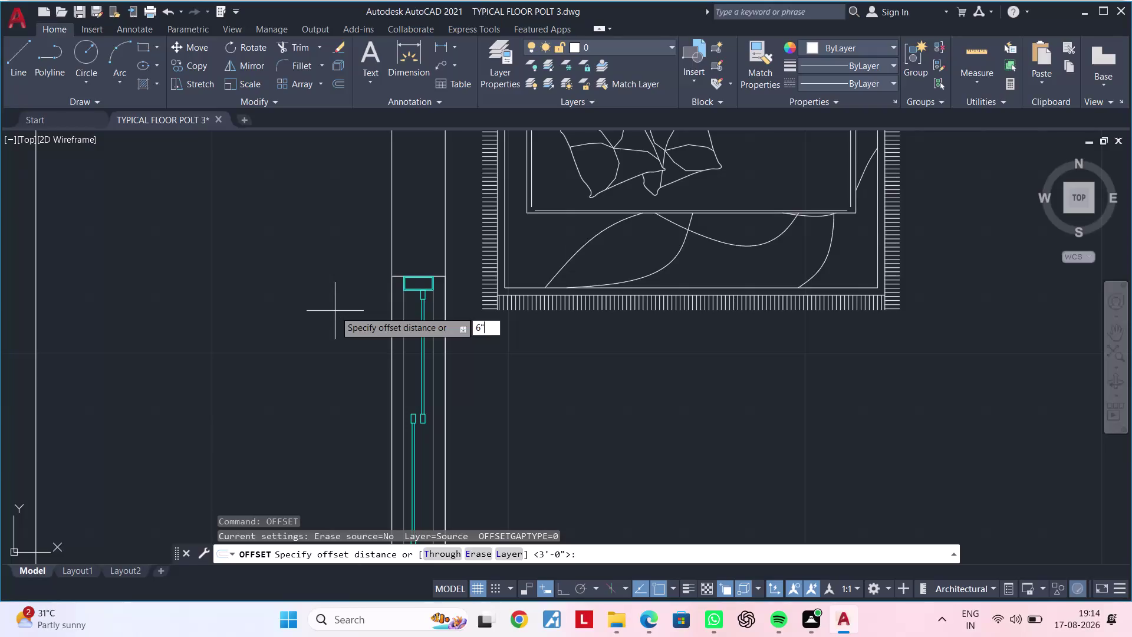
Try offsetting a wall line by 6 inches, then cancel the attempt.
key(Return)
scroll(up, 3)
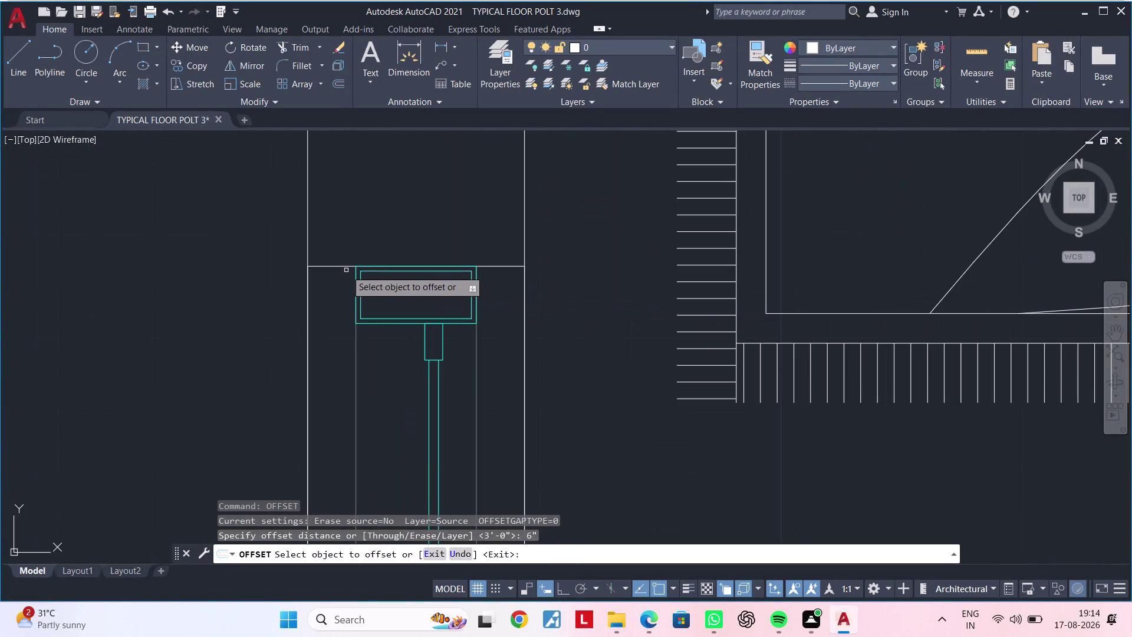
click(344, 266)
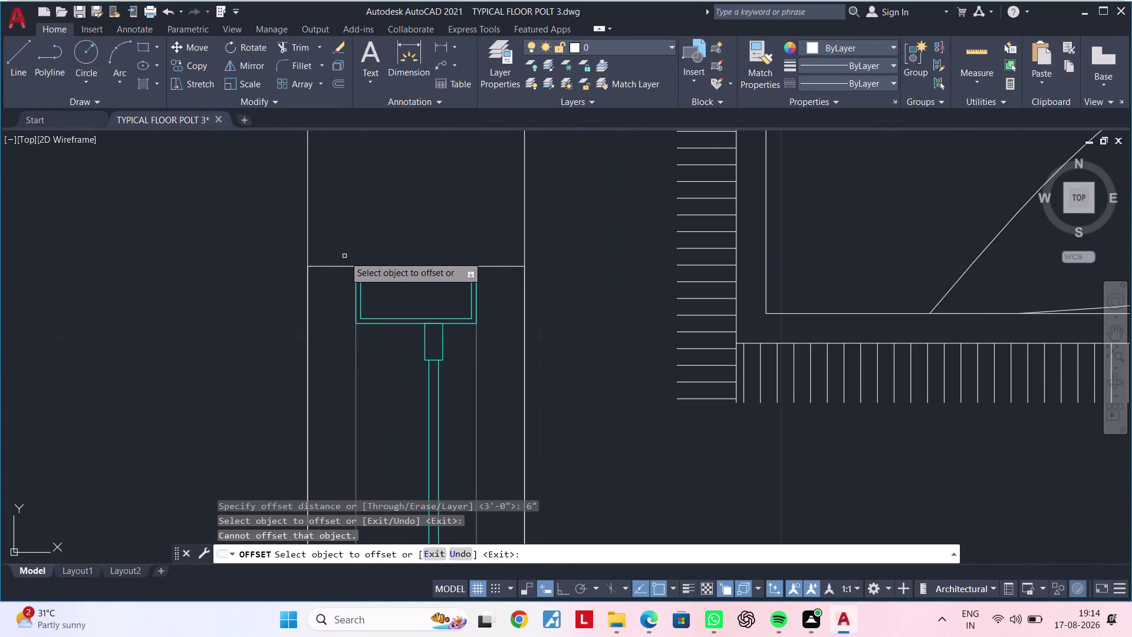
key(Escape)
key(Escape)
key(Escape)
Draw a line from the wall corner closing the opening above the door.
text(L)
key(space)
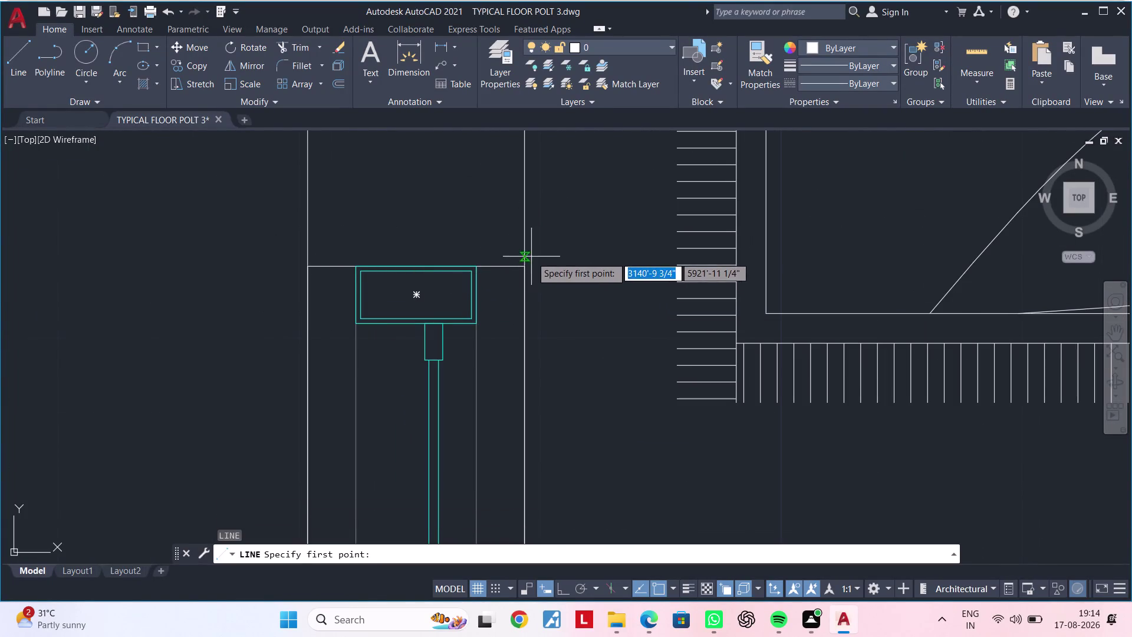
click(526, 268)
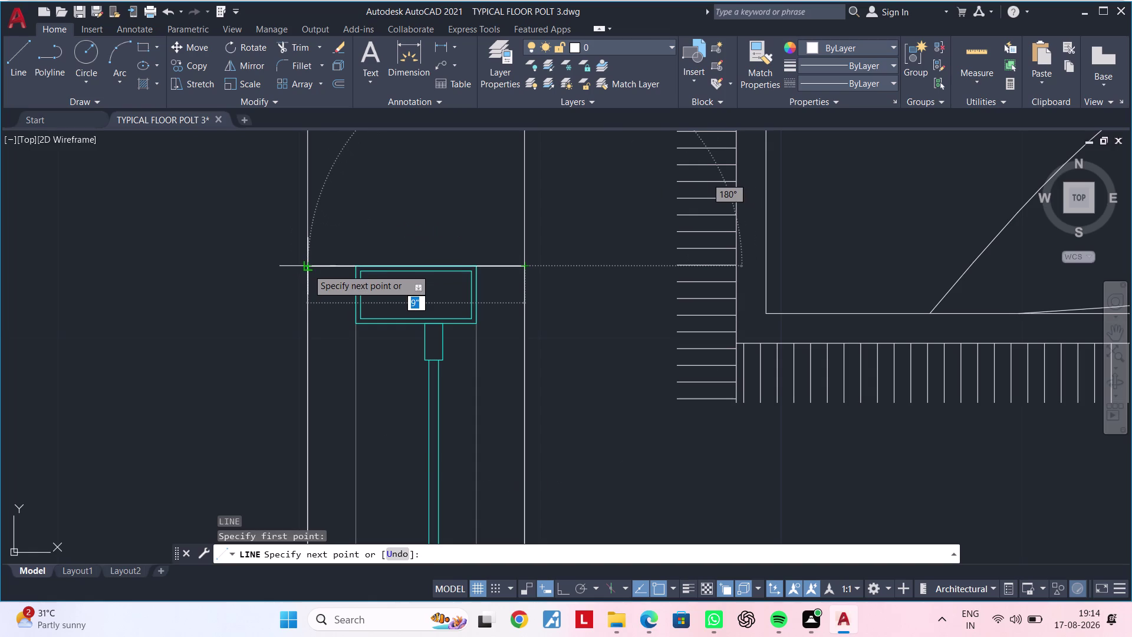
click(307, 269)
key(Escape)
key(Escape)
key(Escape)
Offset the plain wall line above the window by 6 inches.
text(OF)
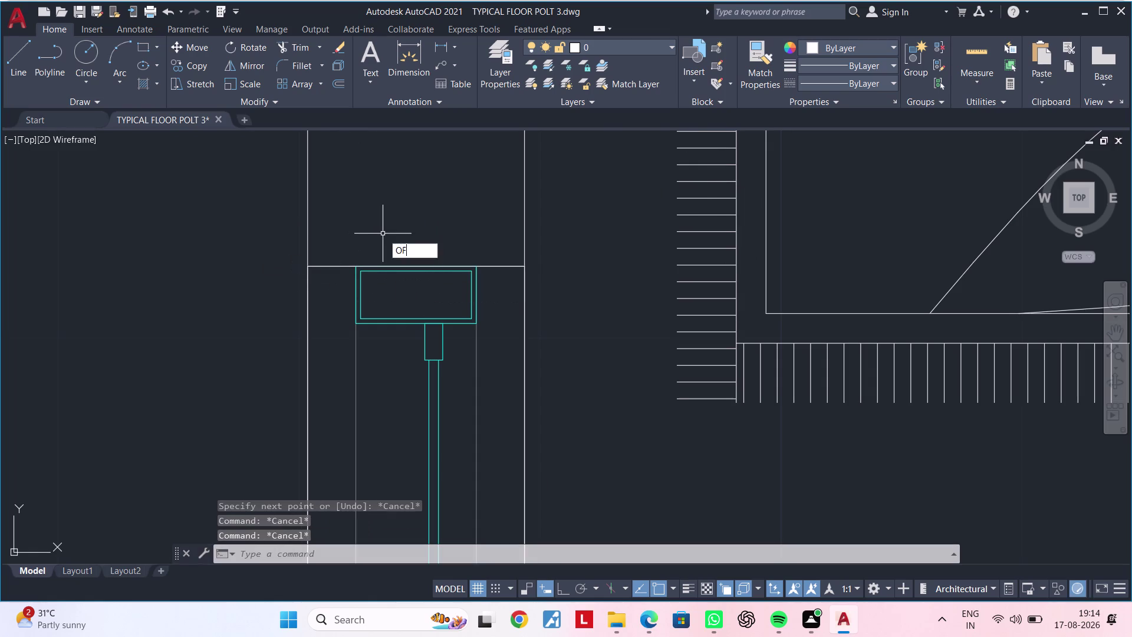
key(space)
text(6")
key(Return)
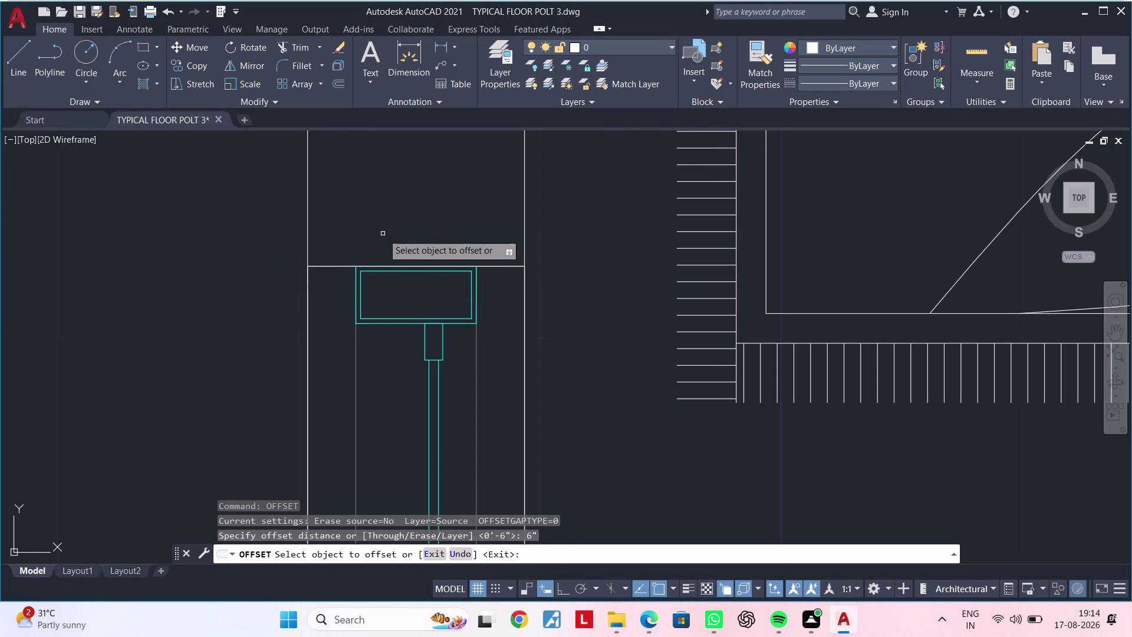
click(332, 265)
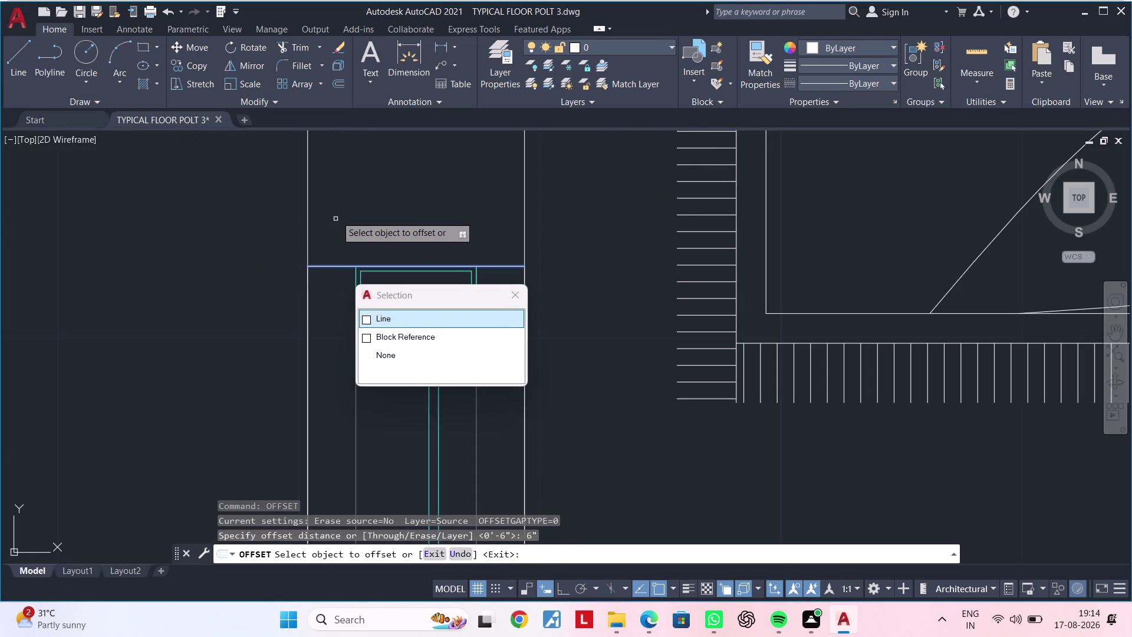
click(417, 321)
click(406, 169)
scroll(down, 3)
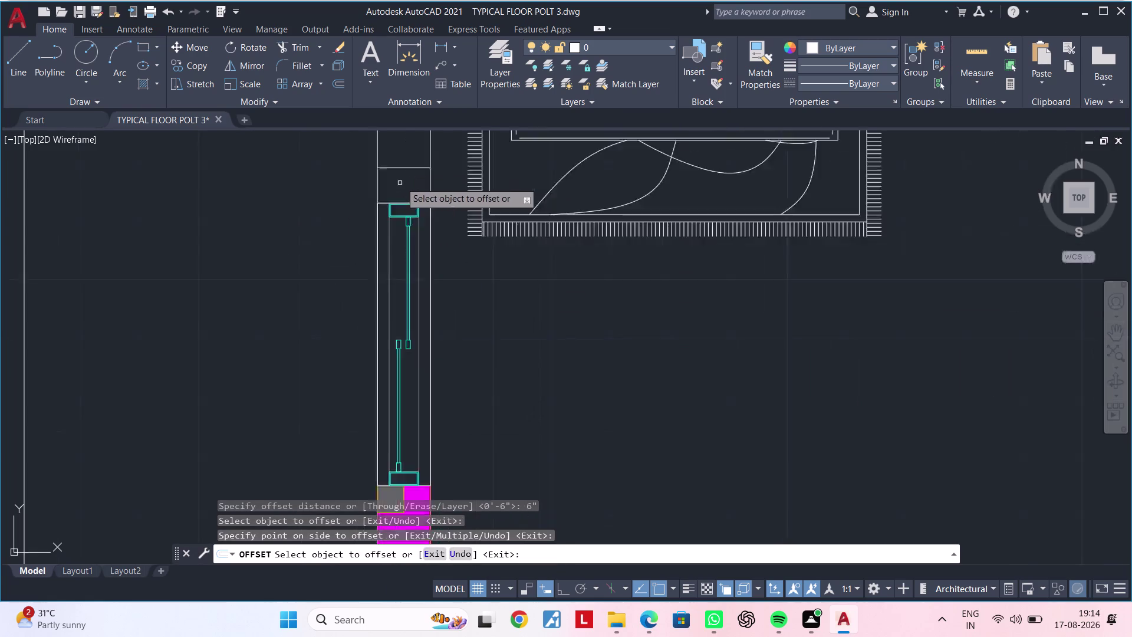
middle_drag(401, 179, 544, 252)
scroll(up, 3)
Clear pending commands and pan along the wall to center the left bedroom window.
key(Escape)
key(Escape)
key(Escape)
key(Escape)
scroll(down, 3)
middle_drag(537, 251, 563, 215)
key(Escape)
key(Escape)
middle_drag(553, 219, 568, 209)
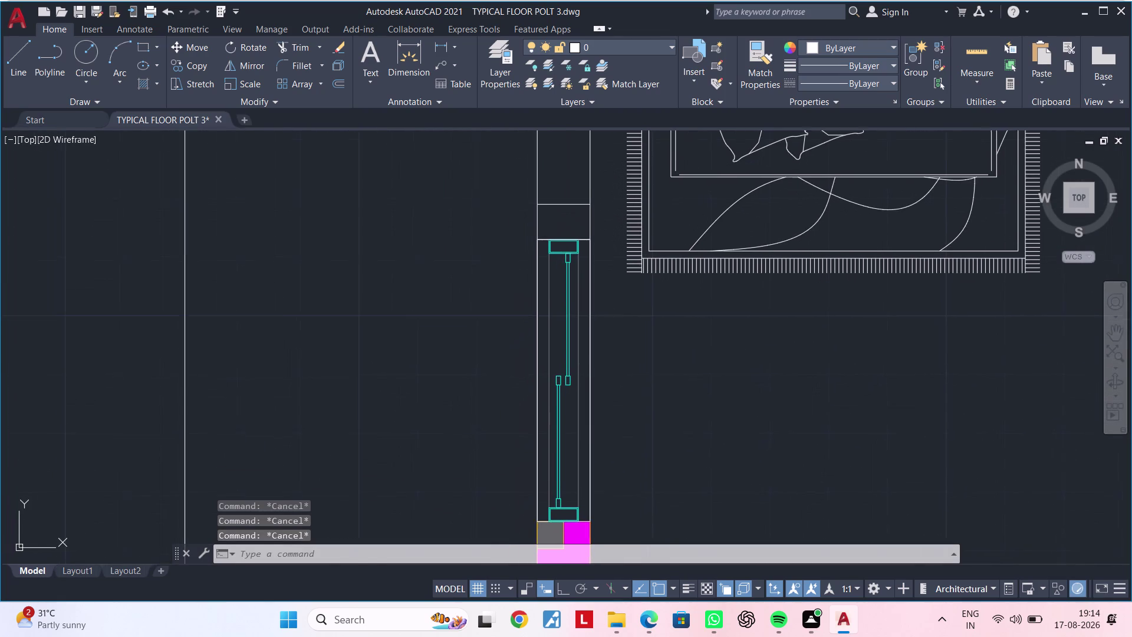
middle_drag(567, 208, 576, 200)
key(Escape)
key(Escape)
key(Escape)
middle_click(576, 200)
scroll(up, 3)
key(Escape)
key(Escape)
scroll(down, 3)
middle_drag(572, 200, 496, 193)
key(Escape)
key(Escape)
key(Escape)
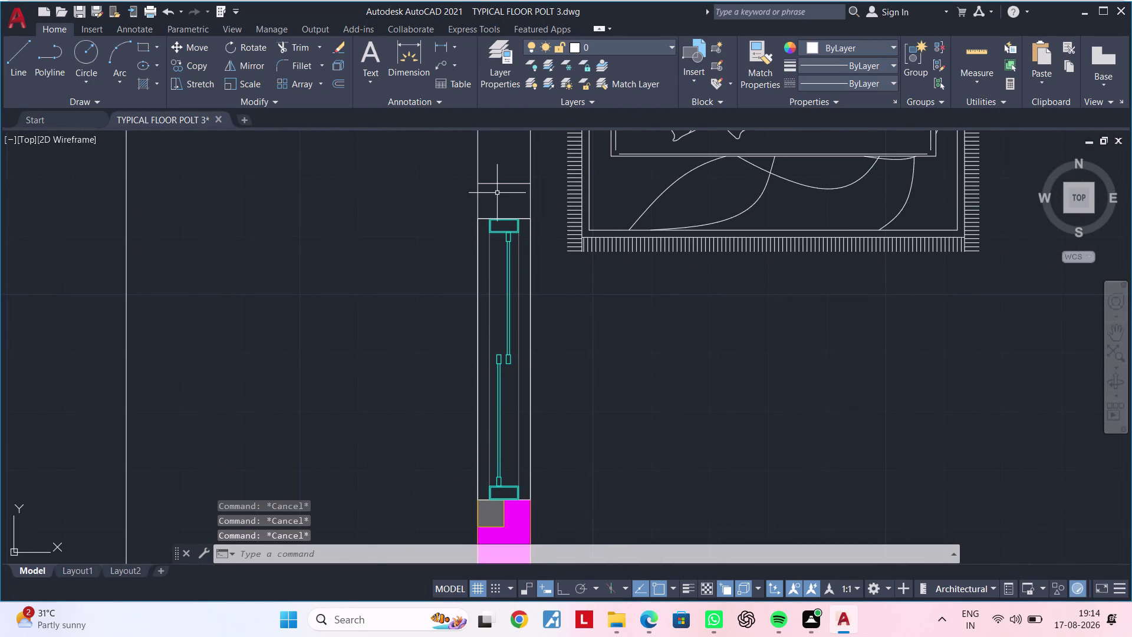
key(Escape)
key(Escape)
key(l)
key(Escape)
key(Escape)
key(Escape)
key(Escape)
Start an offset with a 1-foot distance, after clearing mistyped letters.
text(PO)
key(Escape)
key(Escape)
key(Escape)
text(O)
text(F 1')
key(Return)
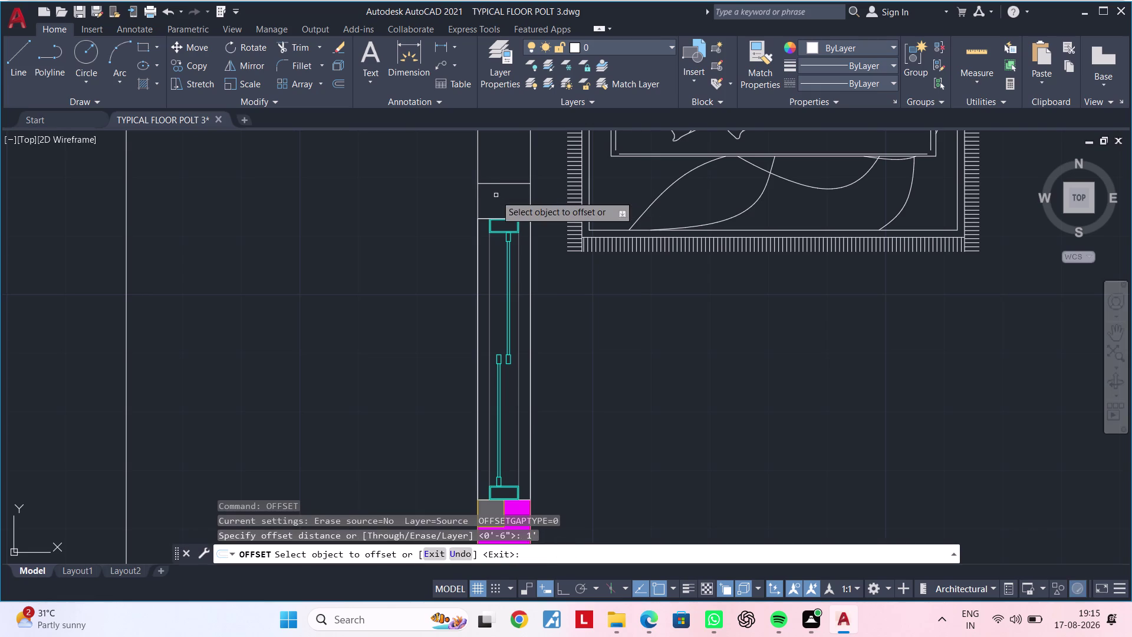
Offset the outer wall line beside the window 1 foot outward.
click(479, 192)
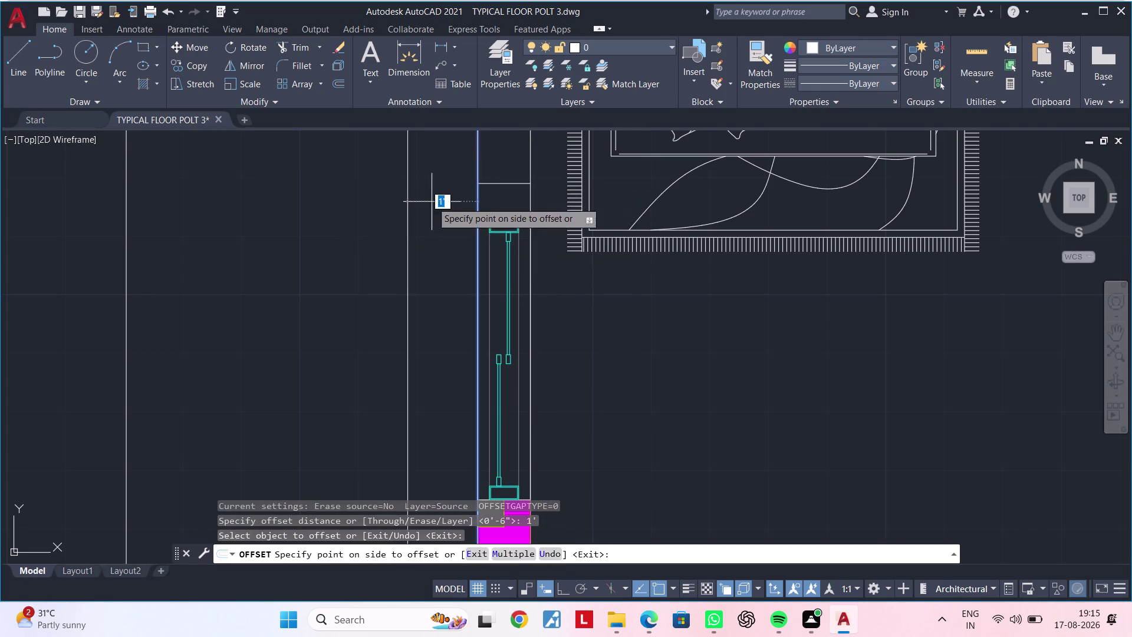
click(426, 201)
key(Escape)
key(Escape)
key(Escape)
key(Escape)
key(Escape)
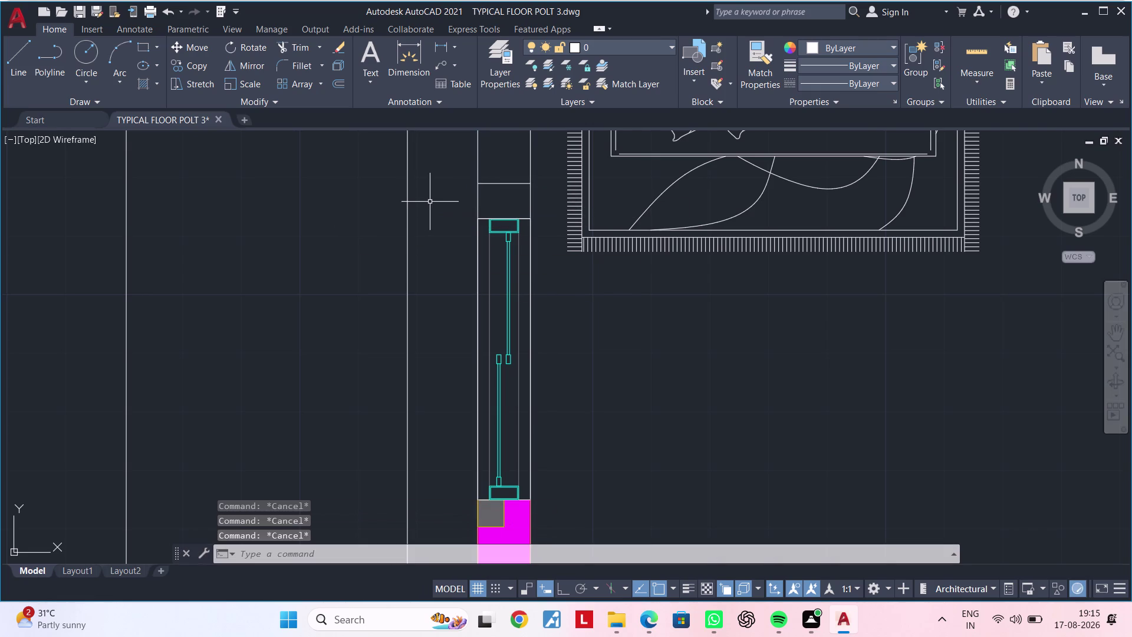
Extend the top line to the new 1-foot offset line.
key(e)
key(x)
key(space)
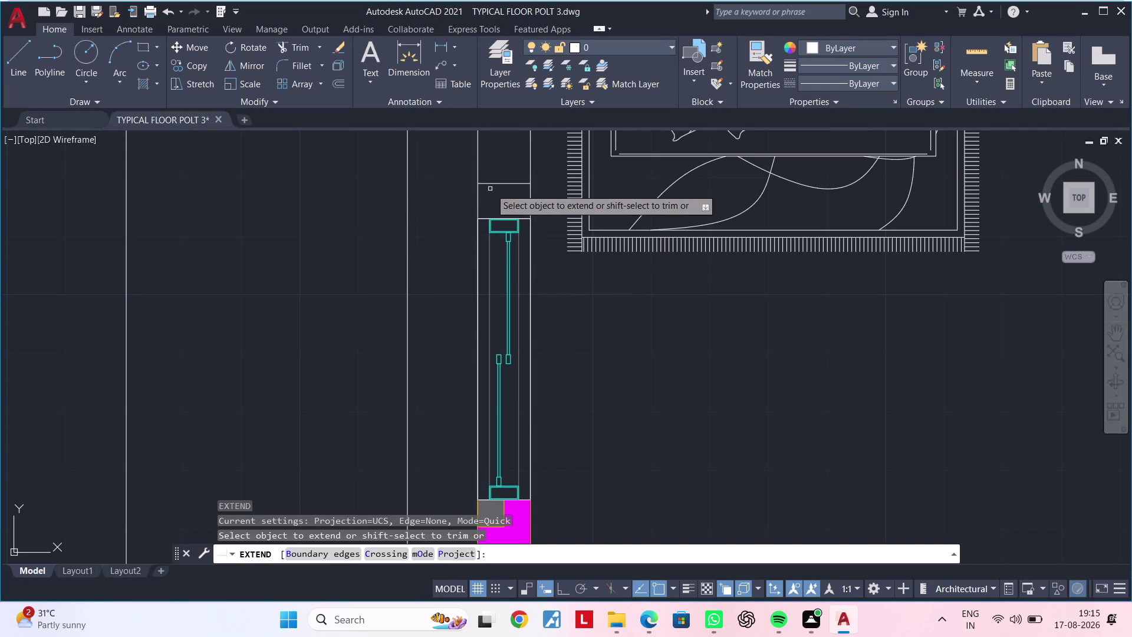
click(490, 181)
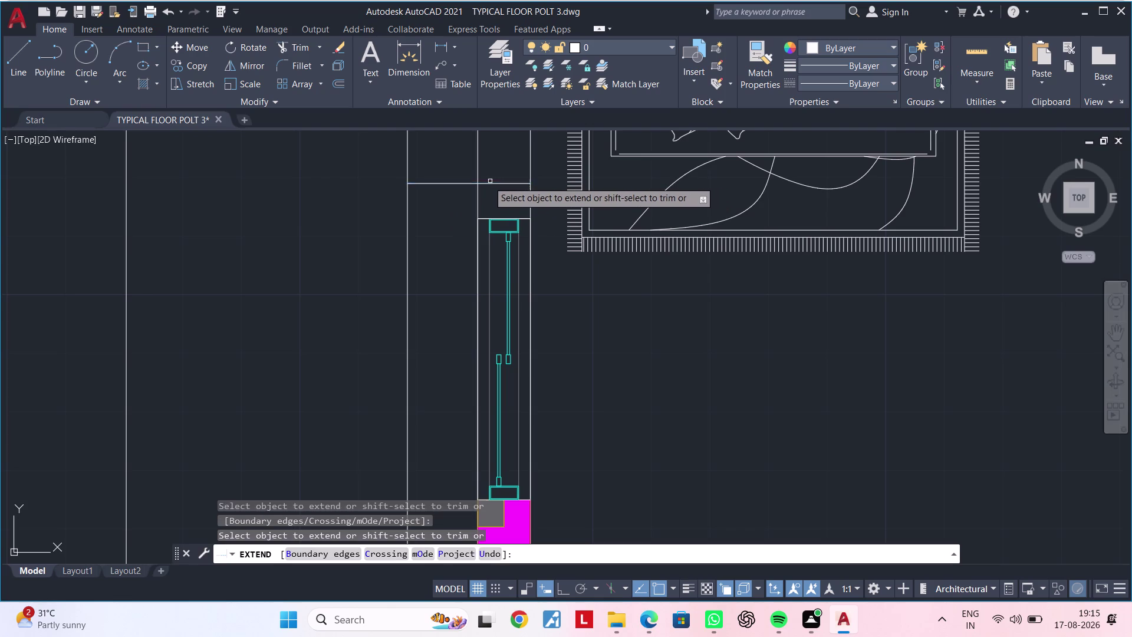
key(Escape)
key(Escape)
key(Escape)
Trim an excess line segment from the new outline.
text(TR)
key(space)
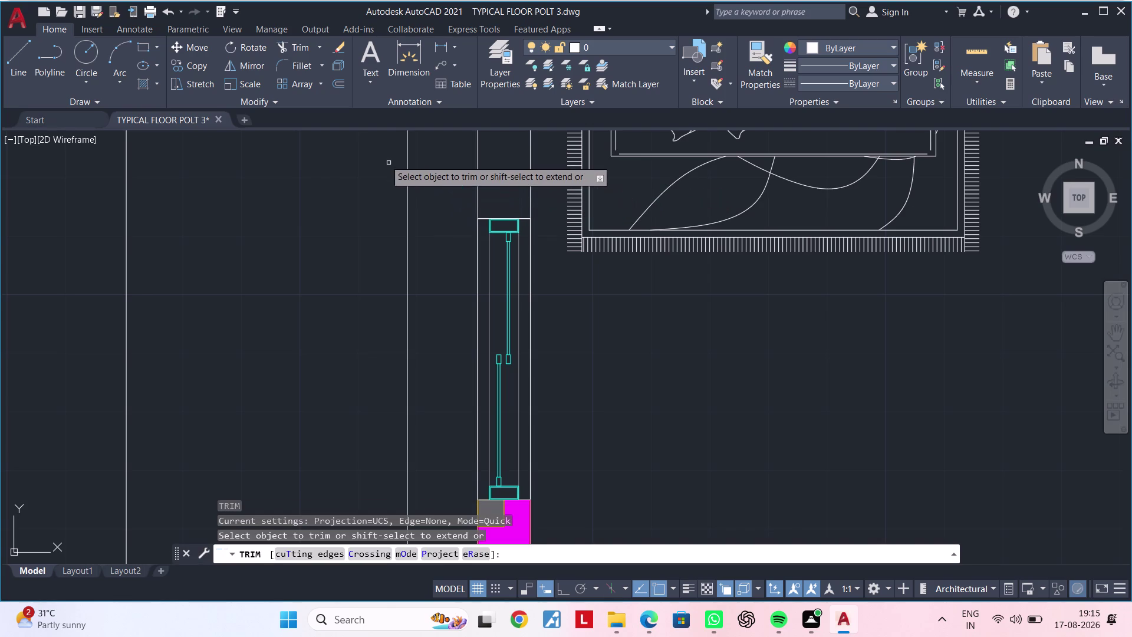
click(407, 155)
scroll(down, 3)
middle_drag(475, 176, 453, 108)
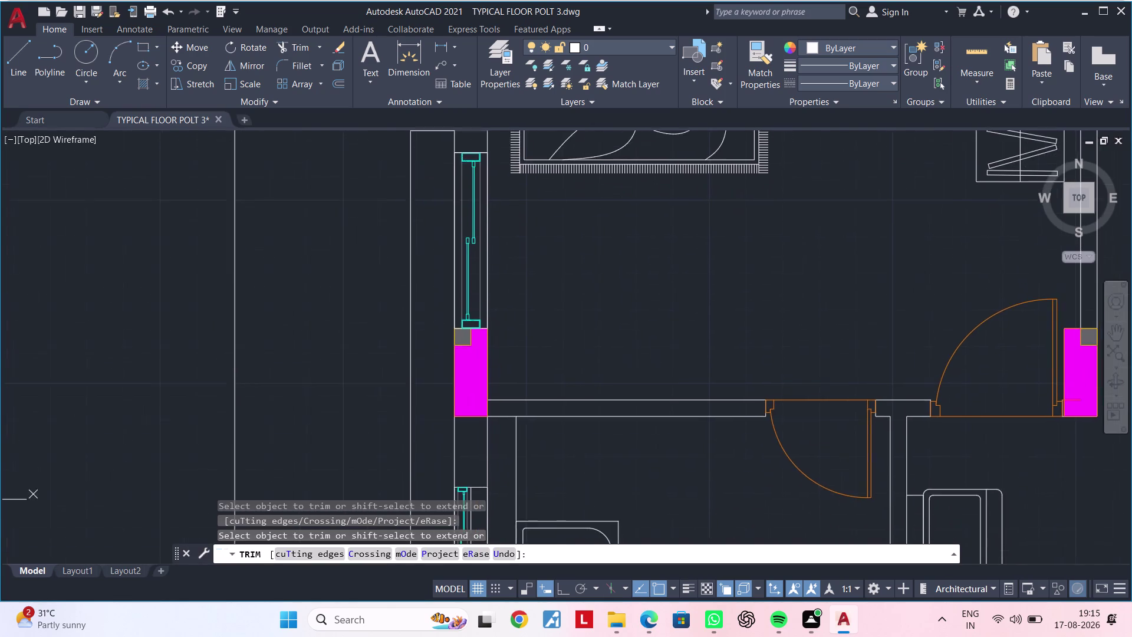
middle_drag(453, 109, 453, 108)
key(Escape)
key(Escape)
Trim the remaining excess line ends with a fence across them.
middle_drag(439, 187, 435, 236)
key(Escape)
key(Escape)
text(T)
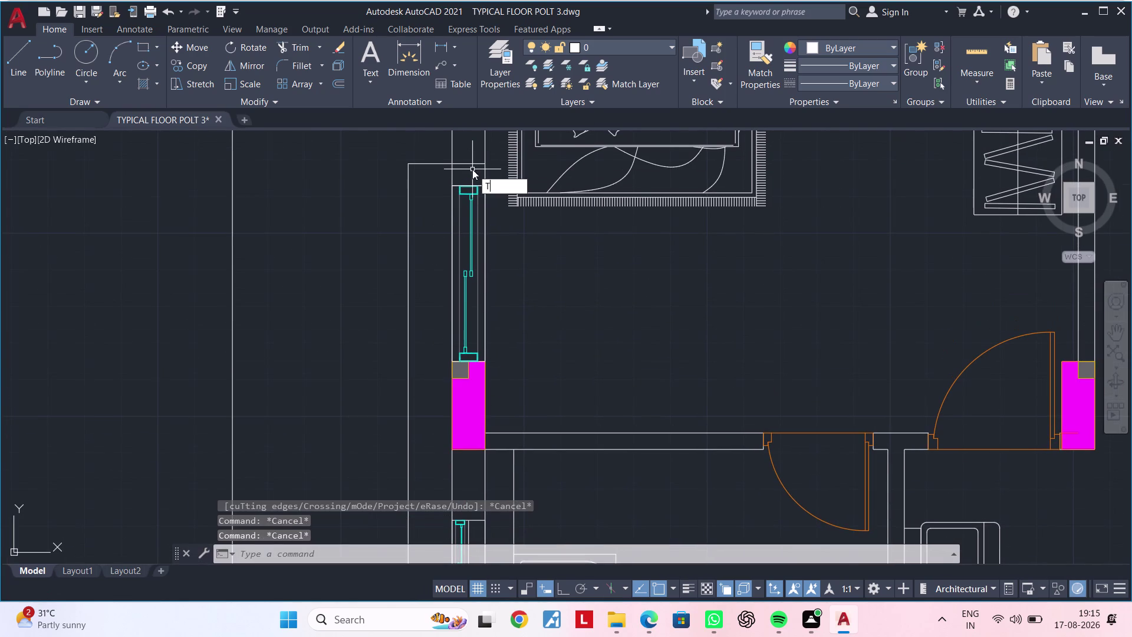
text(R)
key(space)
click(468, 166)
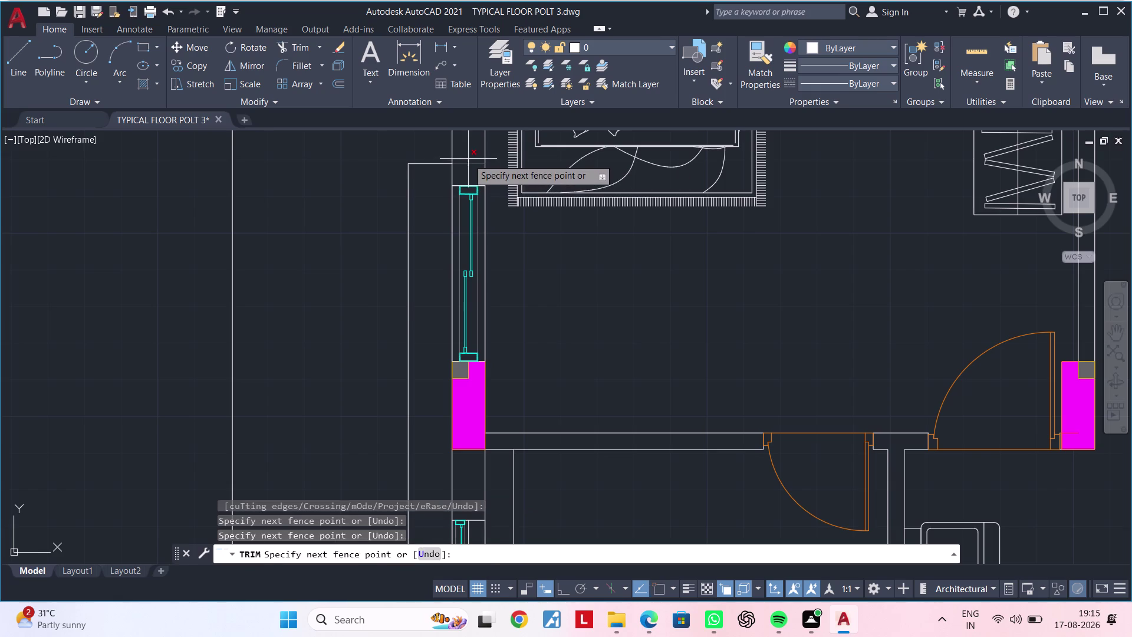
click(468, 158)
key(Escape)
key(Escape)
middle_drag(432, 224, 437, 213)
key(Escape)
key(Escape)
Offset the projection's top line 5 feet down to form its bottom edge.
text(O)
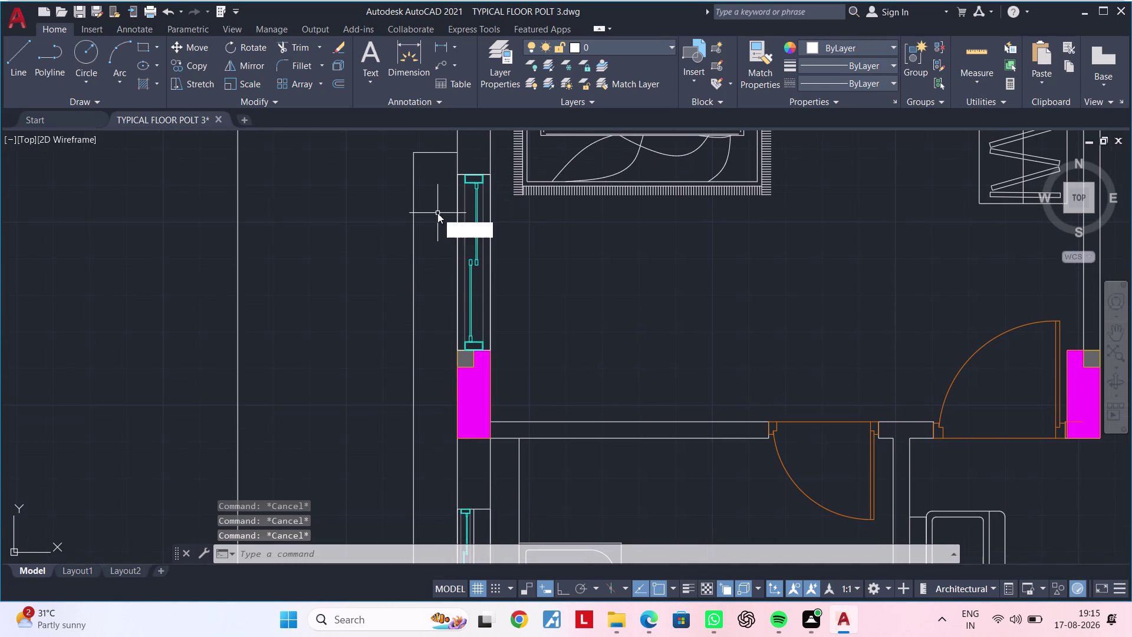
text(F)
key(space)
text(5)
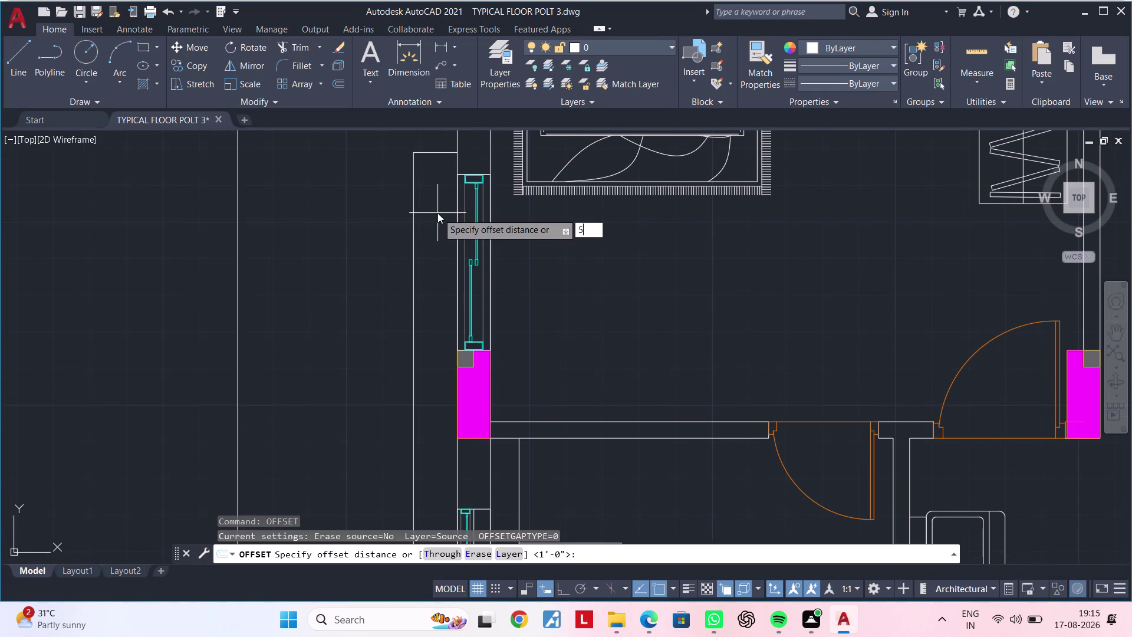
text(')
key(Return)
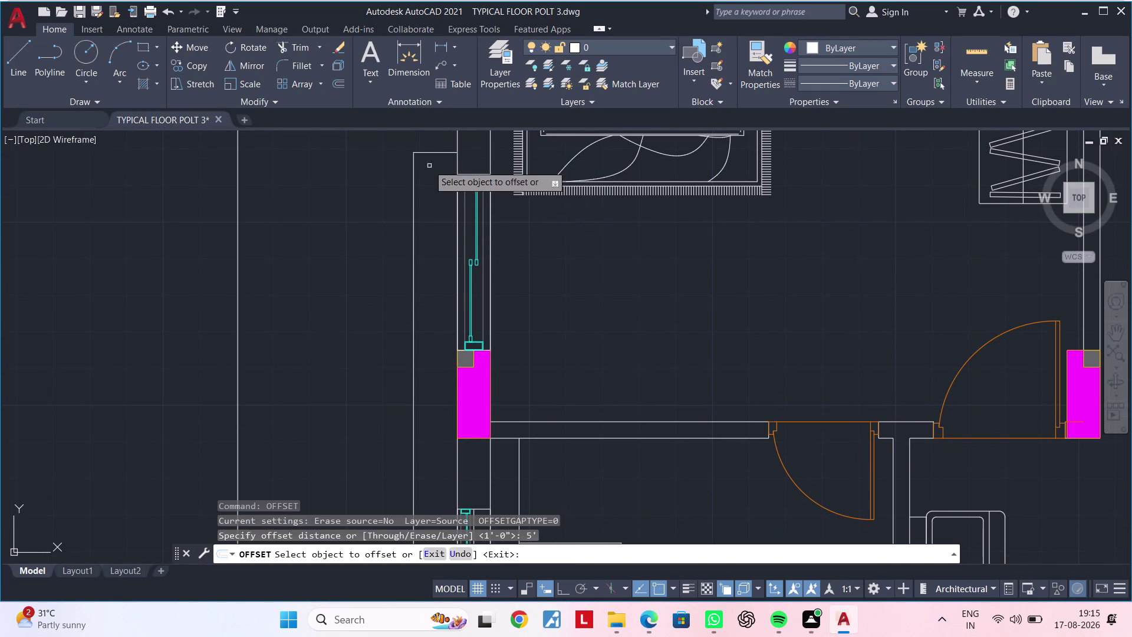
click(430, 153)
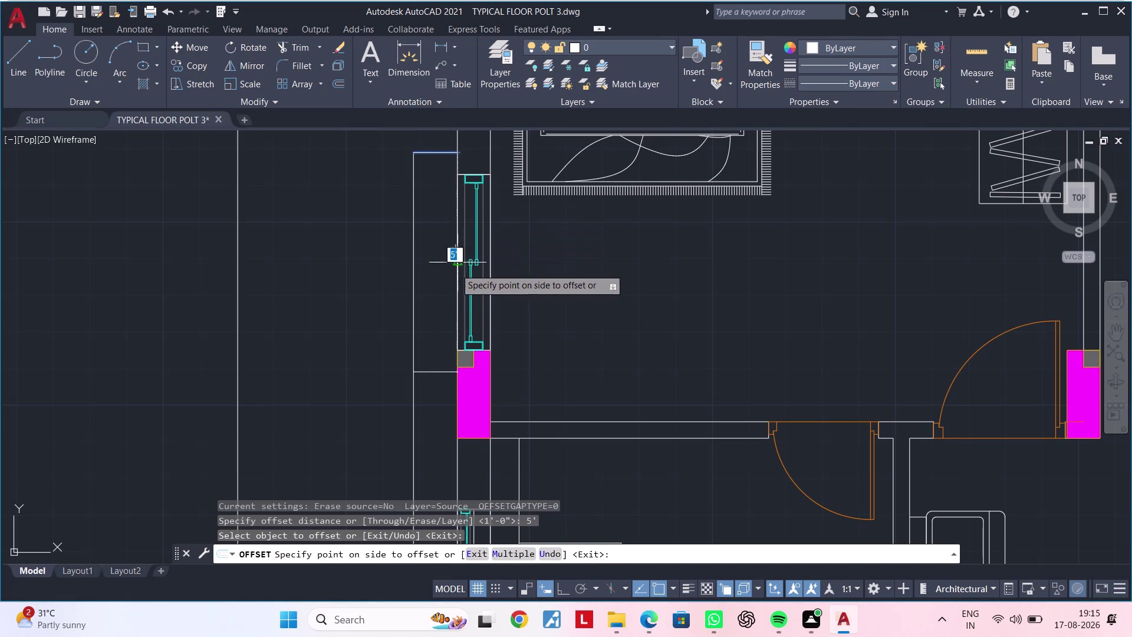
click(436, 309)
key(Escape)
key(Escape)
key(Escape)
Trim the outline's vertical line below the bottom edge and select the bottom line.
text(TR)
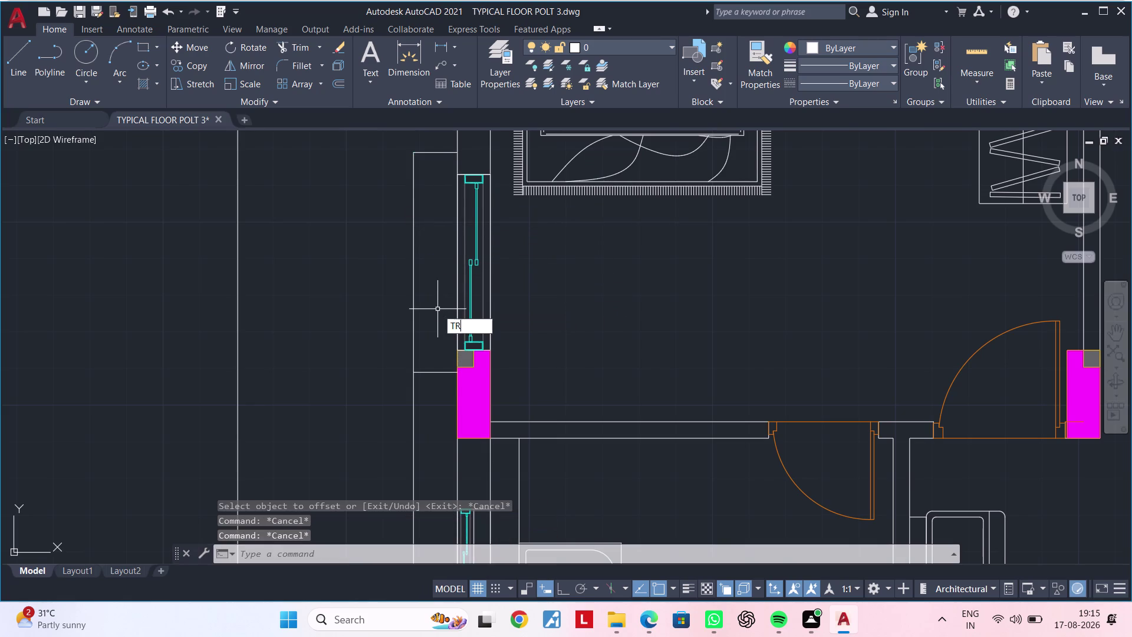
key(space)
click(412, 397)
key(Escape)
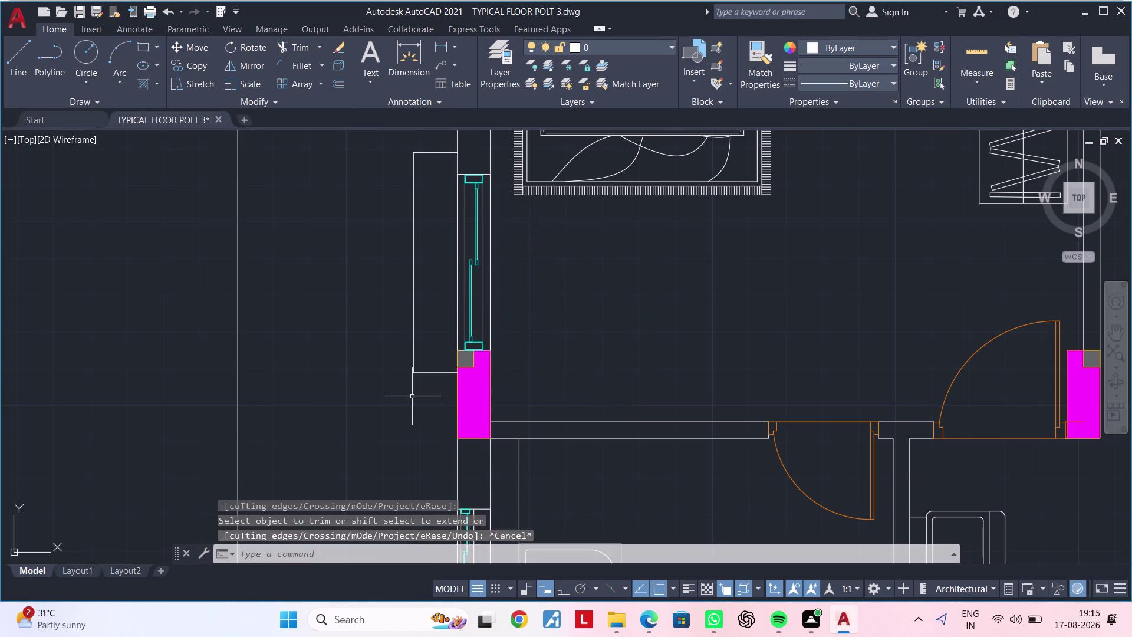
key(Escape)
click(432, 372)
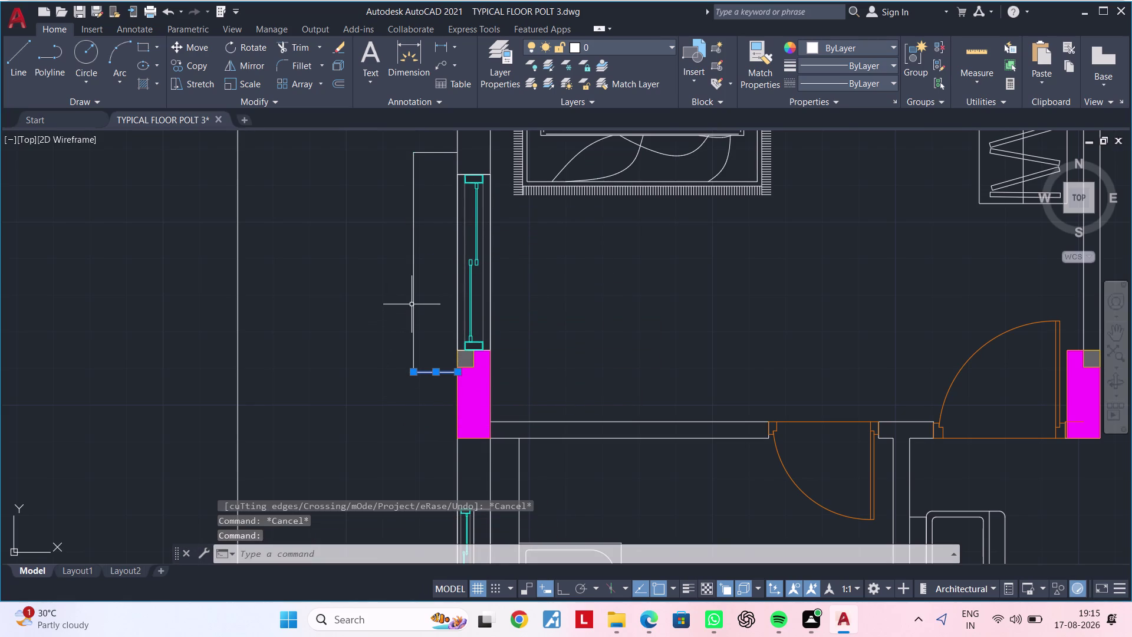
Add the side and top projection lines to the selection and JOIN them into one polyline.
click(411, 304)
middle_drag(476, 249, 462, 324)
scroll(up, 3)
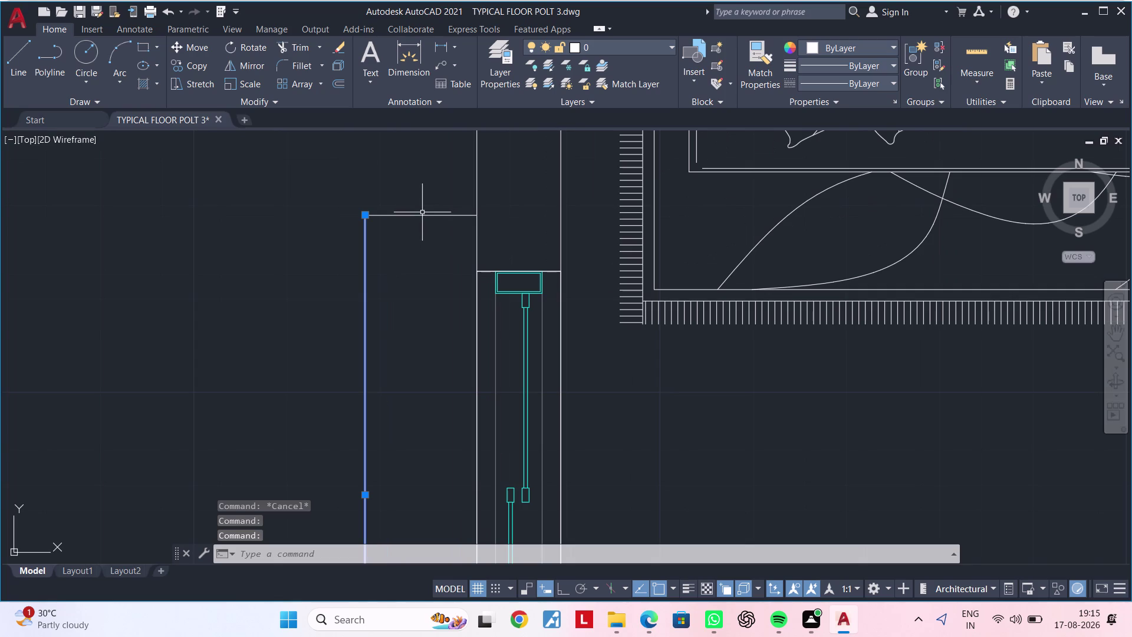
click(424, 214)
scroll(down, 3)
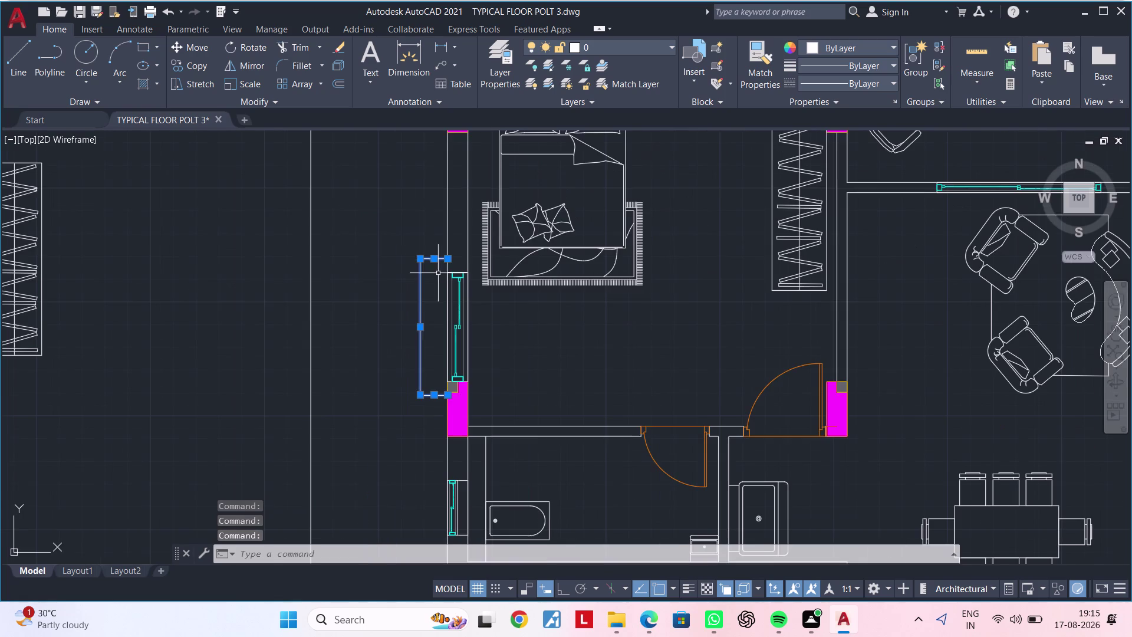
middle_click(421, 238)
text(J)
key(space)
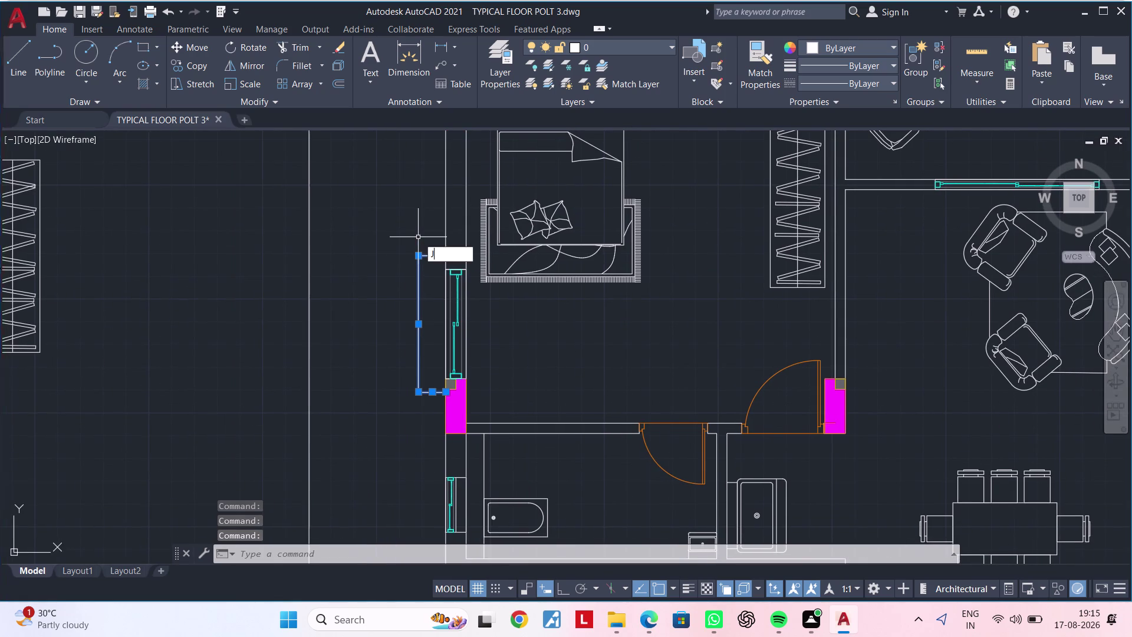
Survey the floor plan, return to the left window and clear any running command.
scroll(down, 3)
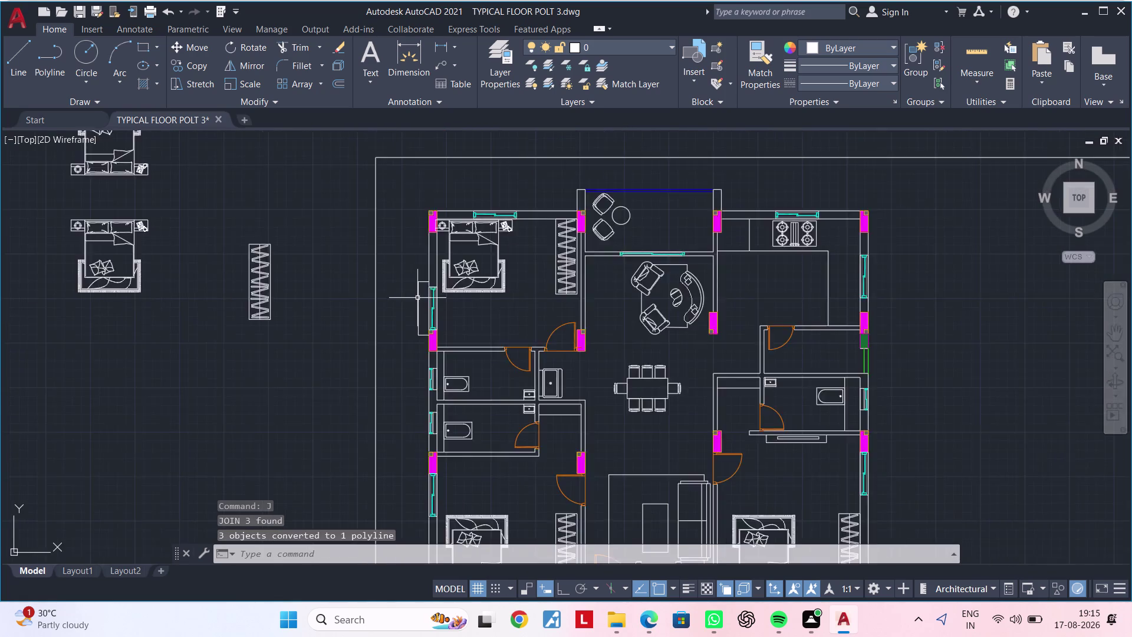
middle_drag(417, 298, 430, 245)
scroll(up, 3)
middle_drag(428, 267, 429, 311)
scroll(up, 3)
middle_drag(432, 312, 375, 385)
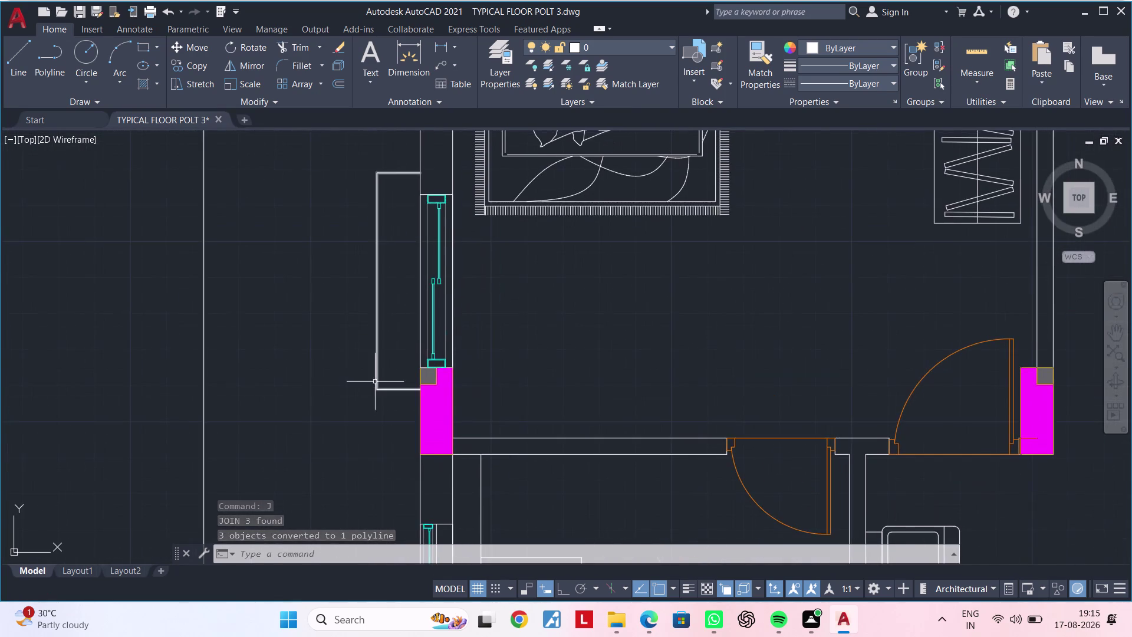
scroll(down, 3)
middle_drag(375, 380, 393, 333)
middle_drag(395, 325, 422, 302)
middle_drag(415, 310, 400, 345)
key(Escape)
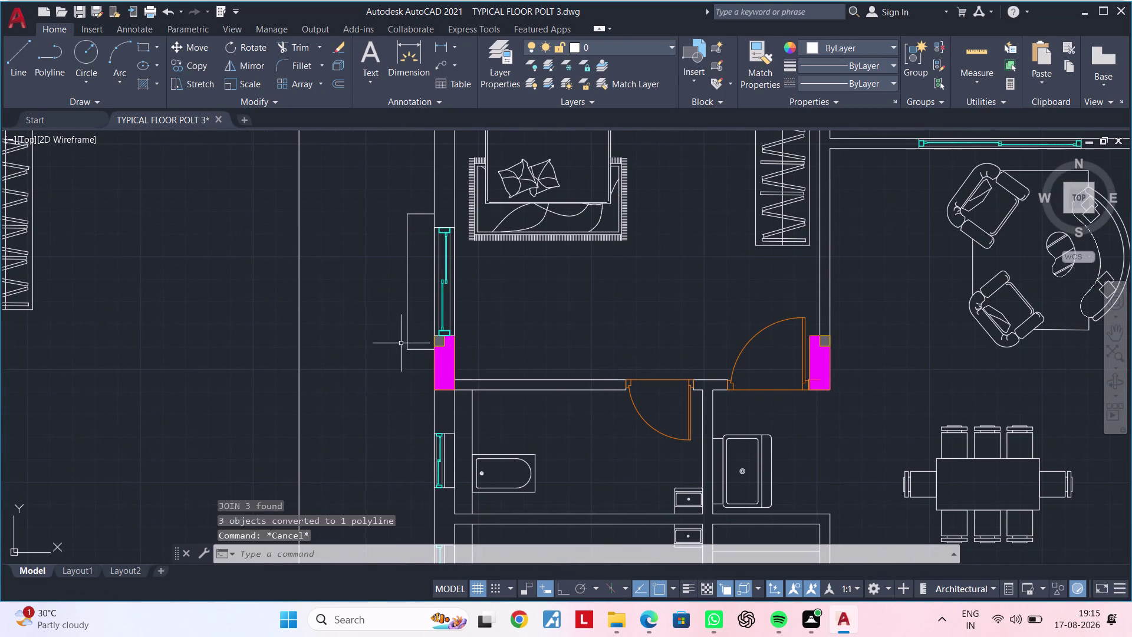
key(Escape)
Select the joined outline and start copying it toward the lower-left window.
click(413, 213)
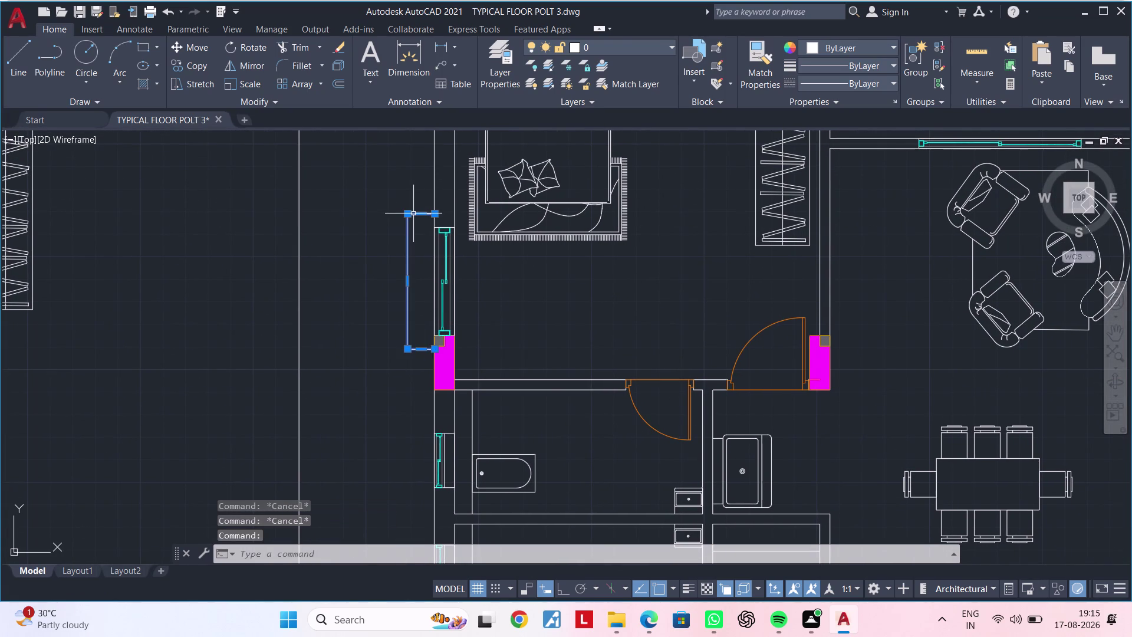
text(CO)
key(space)
scroll(up, 3)
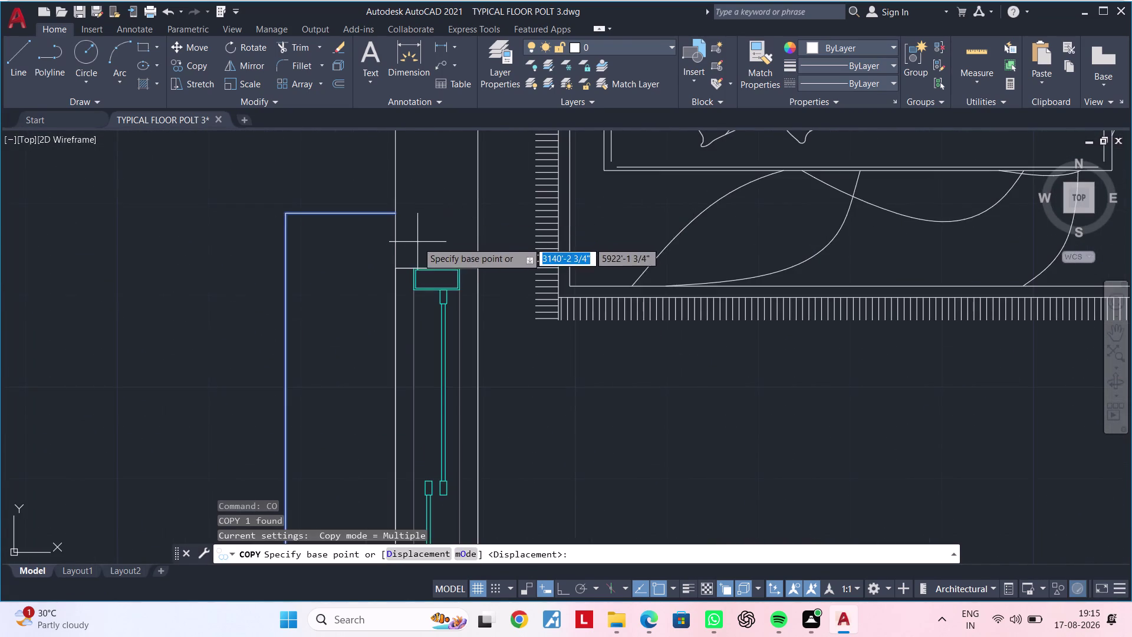
scroll(down, 3)
middle_drag(408, 288, 440, 174)
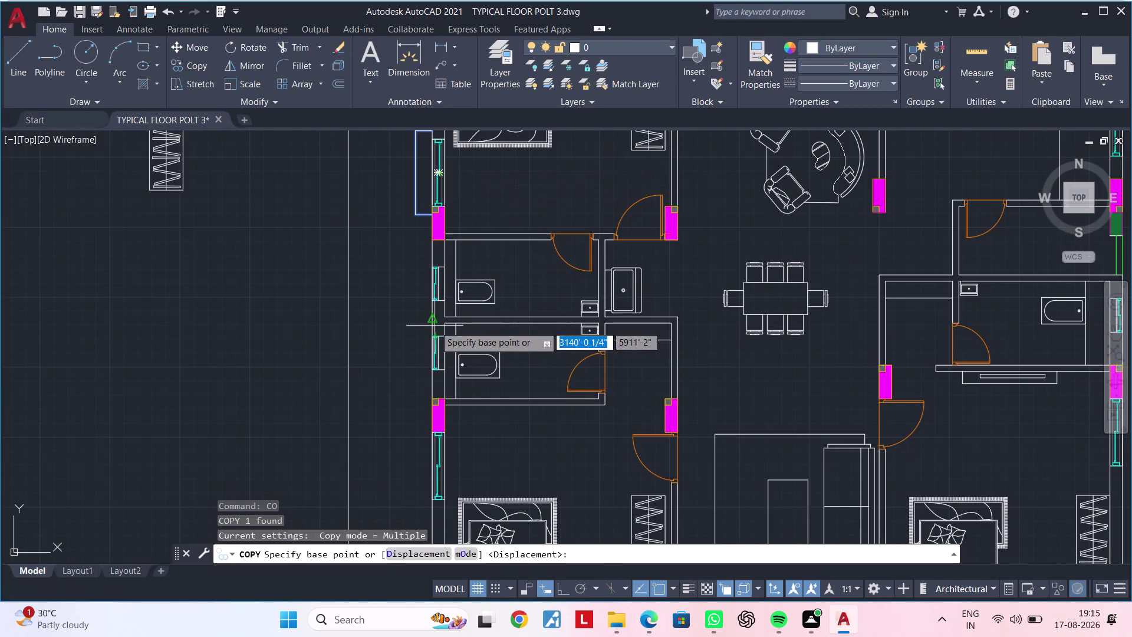
middle_drag(431, 349, 443, 310)
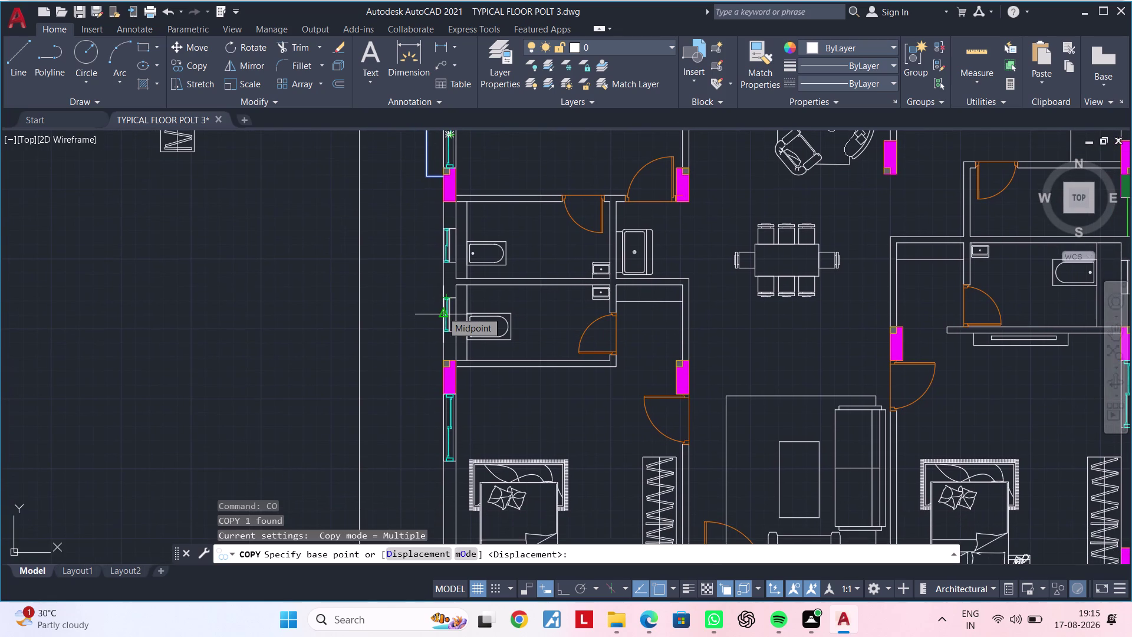
middle_drag(452, 485, 483, 320)
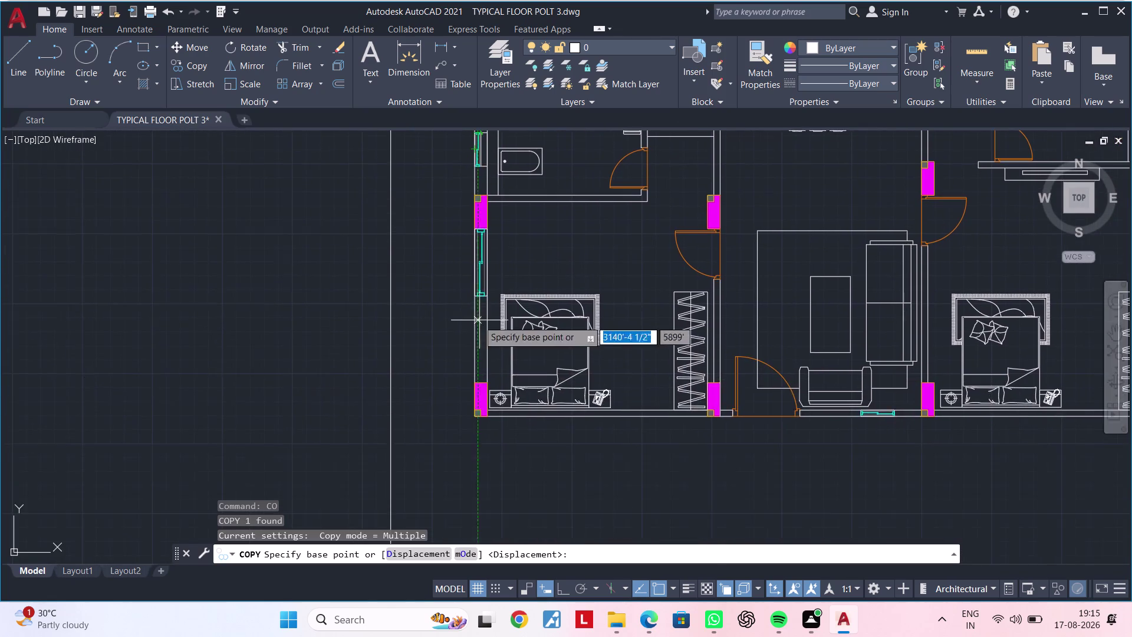
scroll(up, 3)
middle_drag(478, 320, 463, 529)
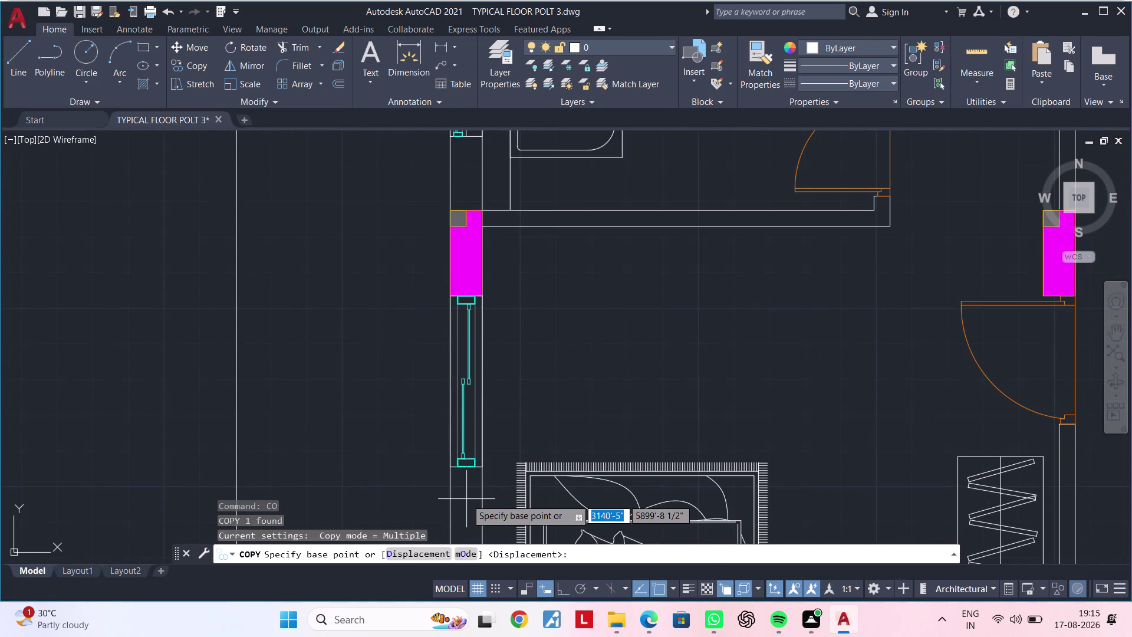
Cancel the copy and view the area below the window.
key(Escape)
key(Escape)
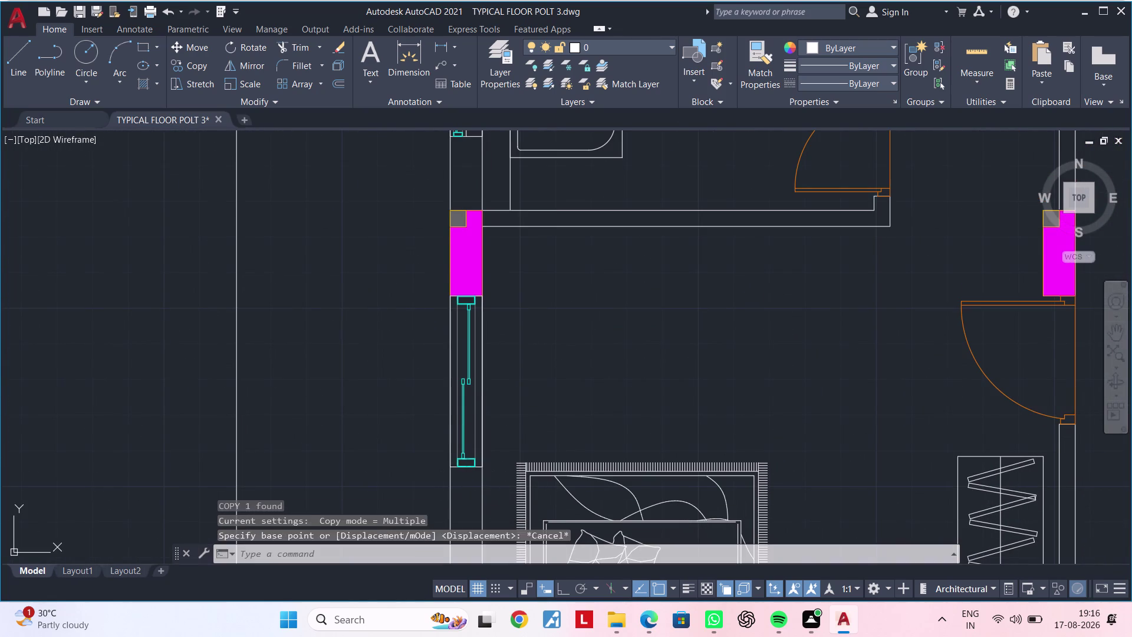
key(Escape)
scroll(down, 3)
middle_drag(471, 484, 536, 428)
scroll(up, 3)
middle_drag(535, 429, 505, 459)
key(Escape)
scroll(up, 3)
key(Escape)
key(Escape)
key(Escape)
Draw a short line below the window, then cancel the Line command.
text(L)
key(space)
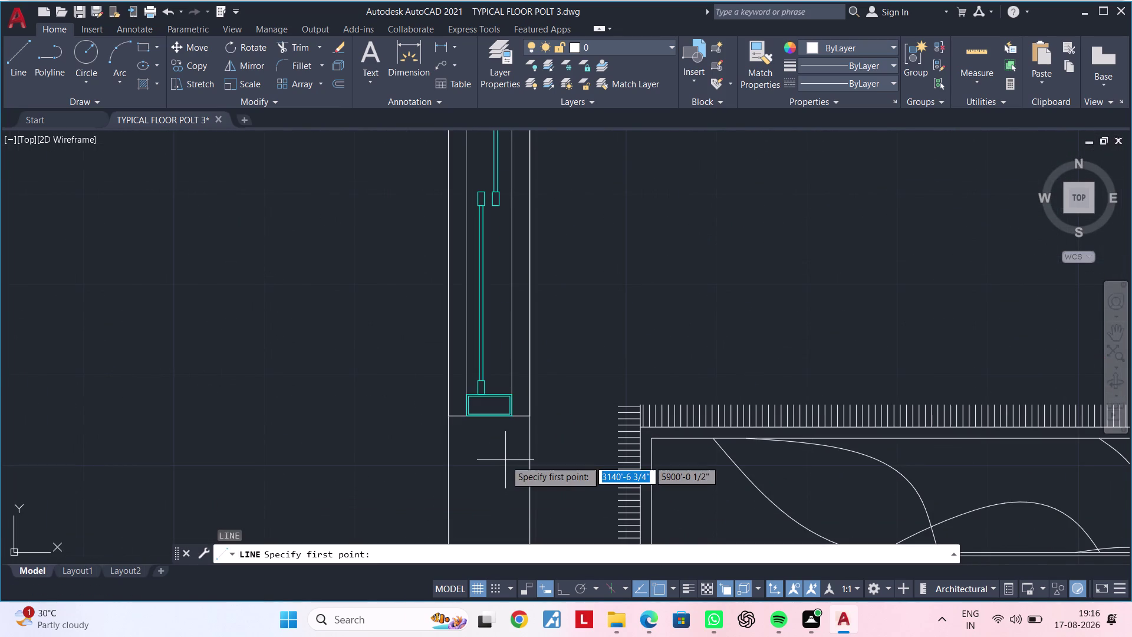
click(451, 417)
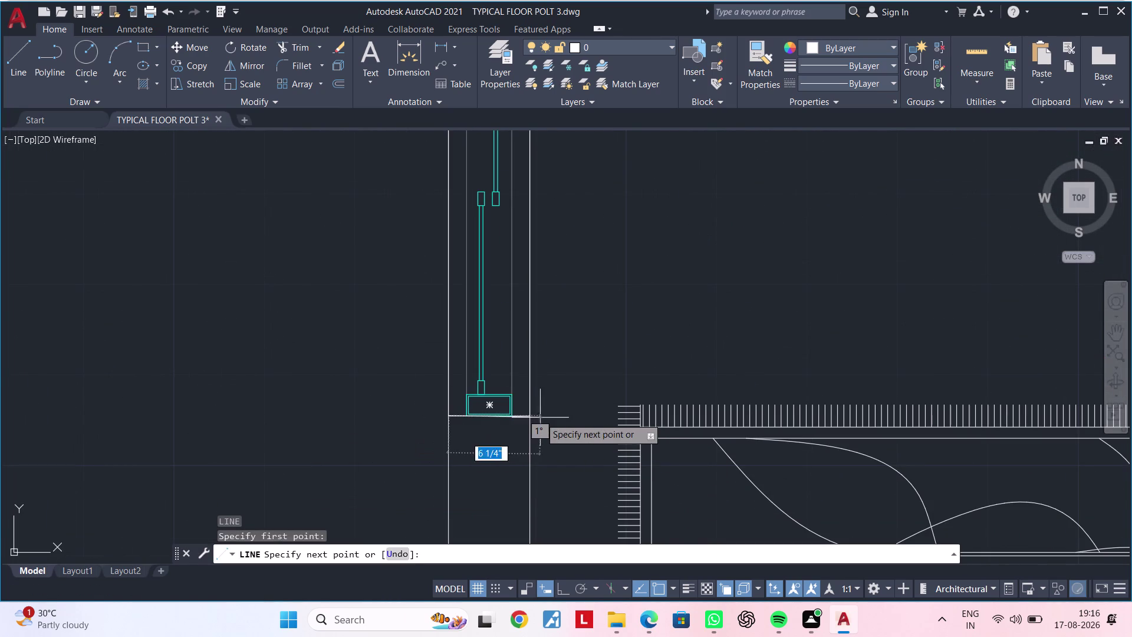
click(534, 418)
key(Escape)
key(Escape)
key(Escape)
Start the Offset command with the OF alias.
text(O)
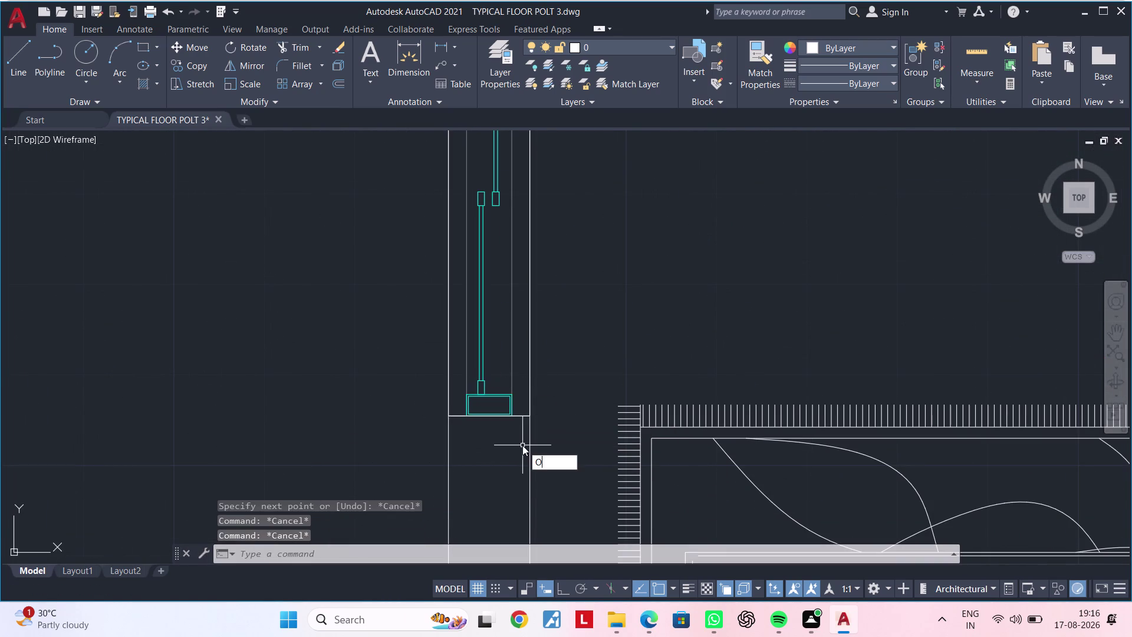
text(F)
key(space)
Offset the sill line 6" downward, then end the Offset command.
text(6")
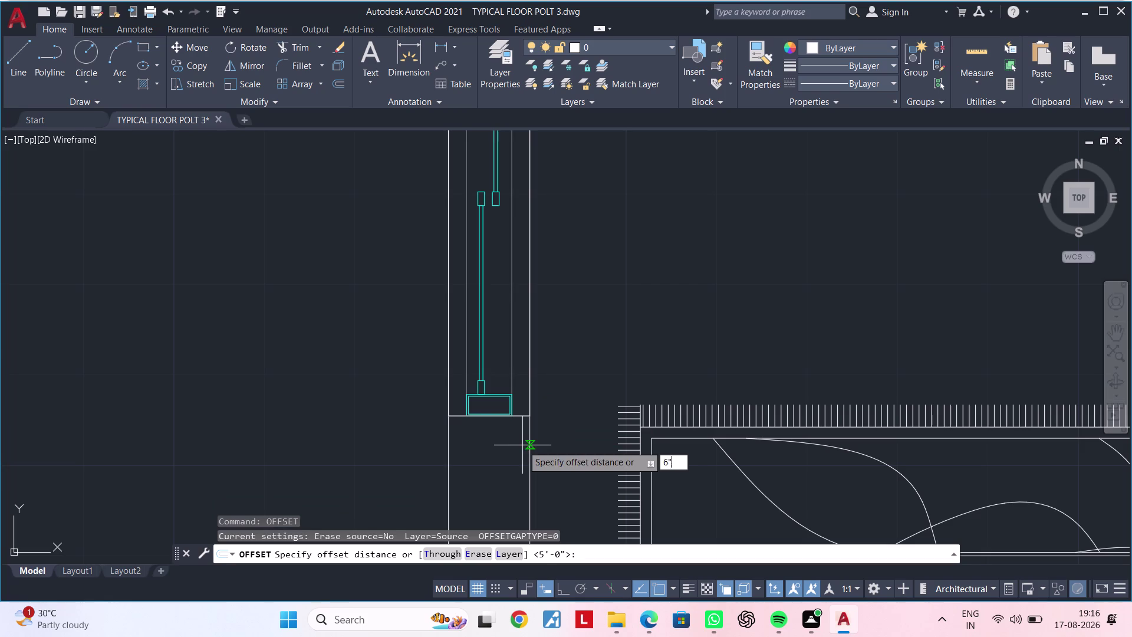
key(Return)
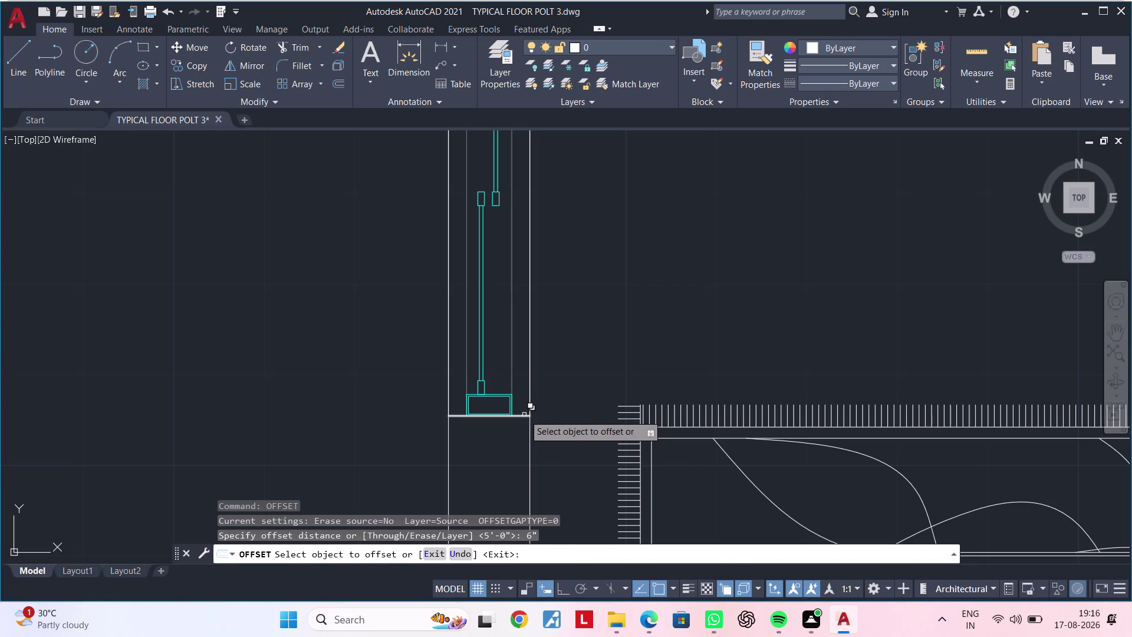
click(524, 415)
click(598, 461)
click(507, 538)
middle_drag(509, 515, 534, 427)
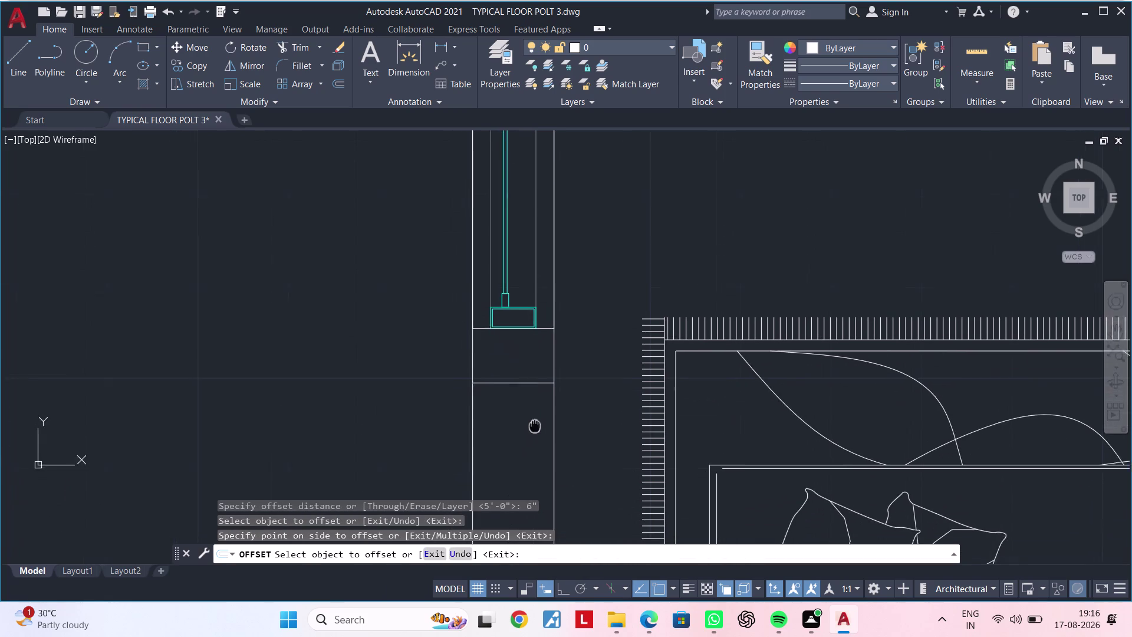
middle_drag(534, 426, 536, 423)
key(Escape)
key(Escape)
key(Escape)
Copy the window projection outline, using the column corner as base point.
scroll(down, 3)
middle_drag(498, 392, 503, 545)
scroll(up, 3)
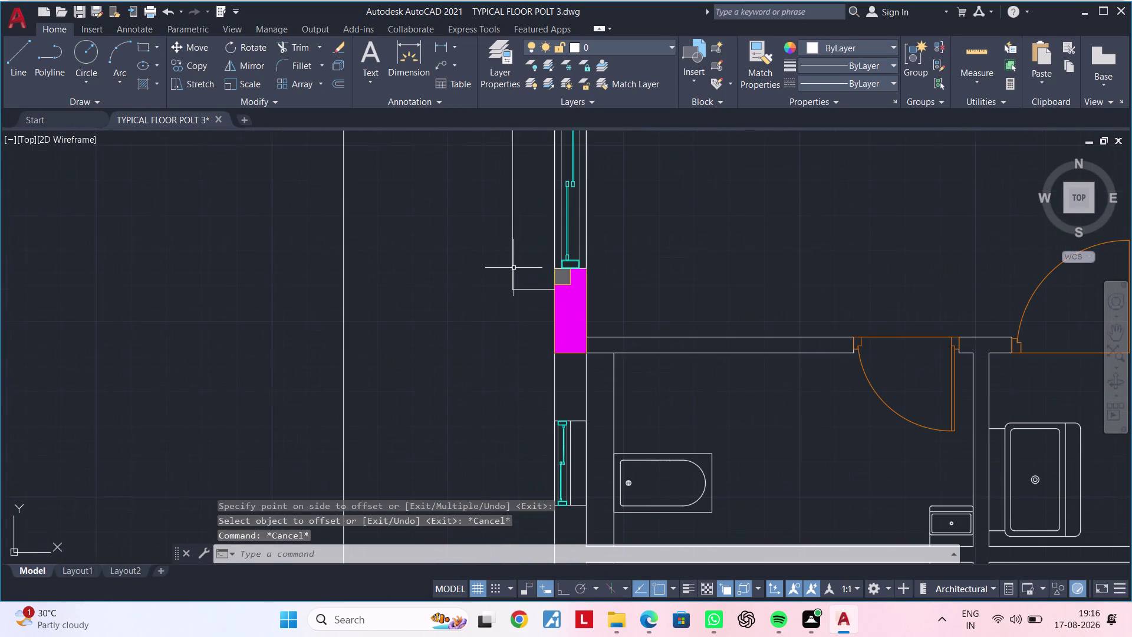
click(514, 267)
key(c)
key(o)
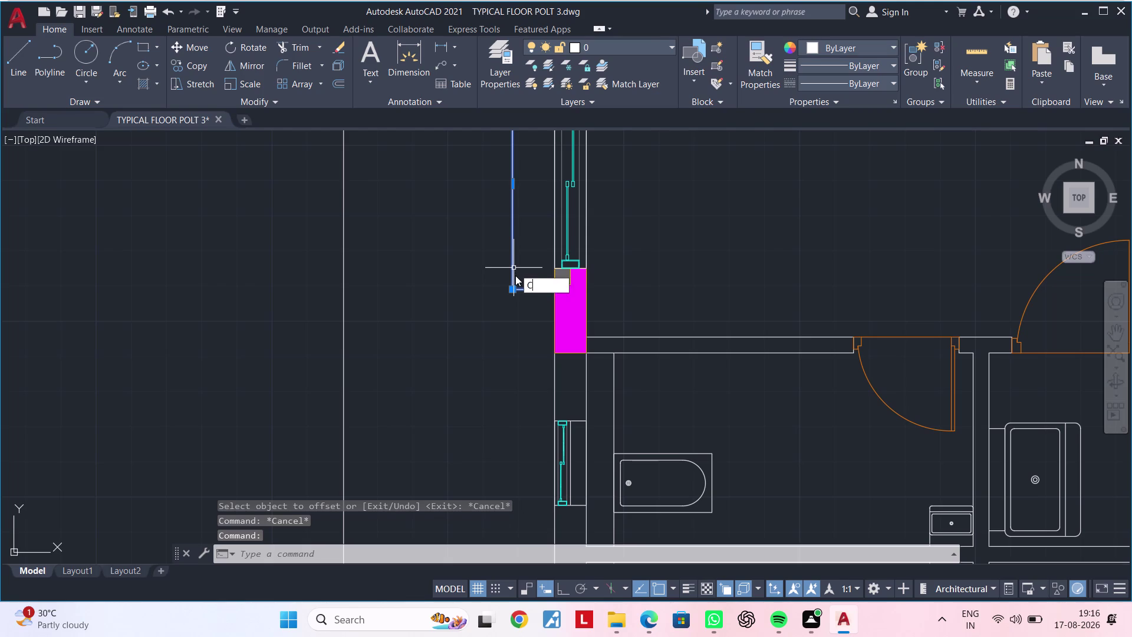
key(space)
click(555, 290)
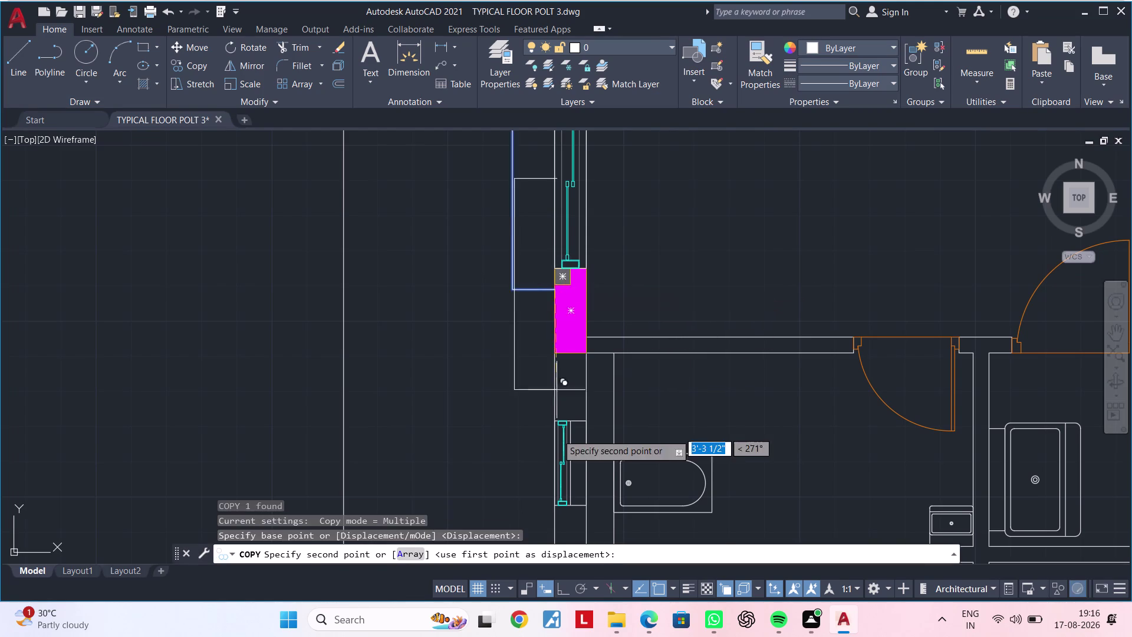
Place the outline copy at the lower-left bedroom window.
scroll(down, 3)
middle_drag(556, 426, 598, 276)
scroll(down, 3)
middle_drag(595, 462, 625, 317)
scroll(up, 3)
scroll(up, 3)
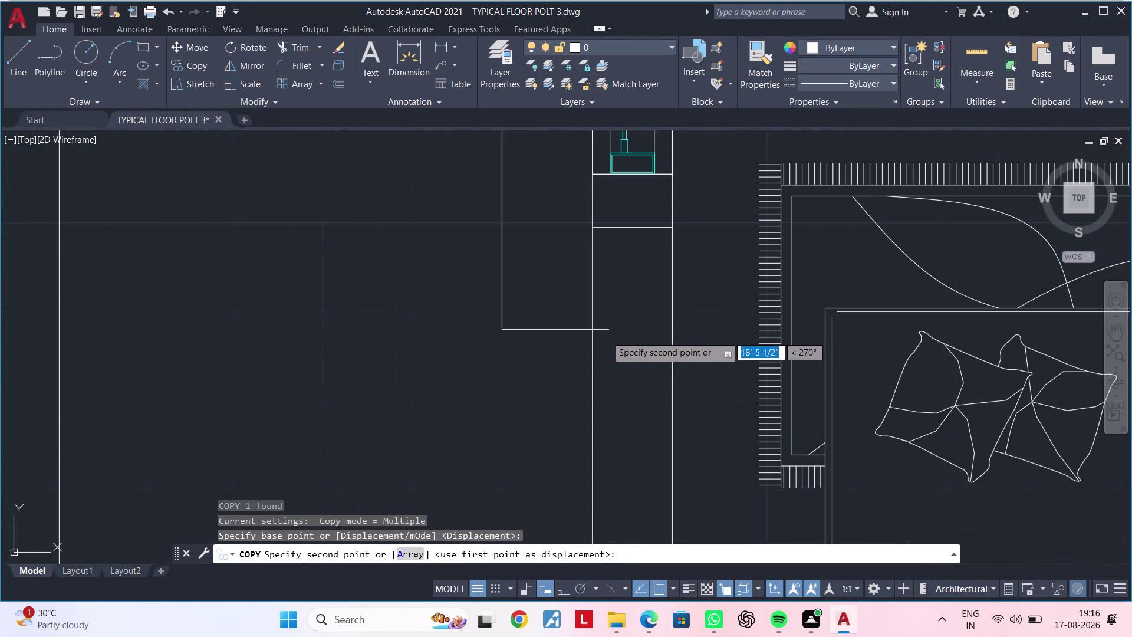
click(593, 231)
key(Escape)
key(Escape)
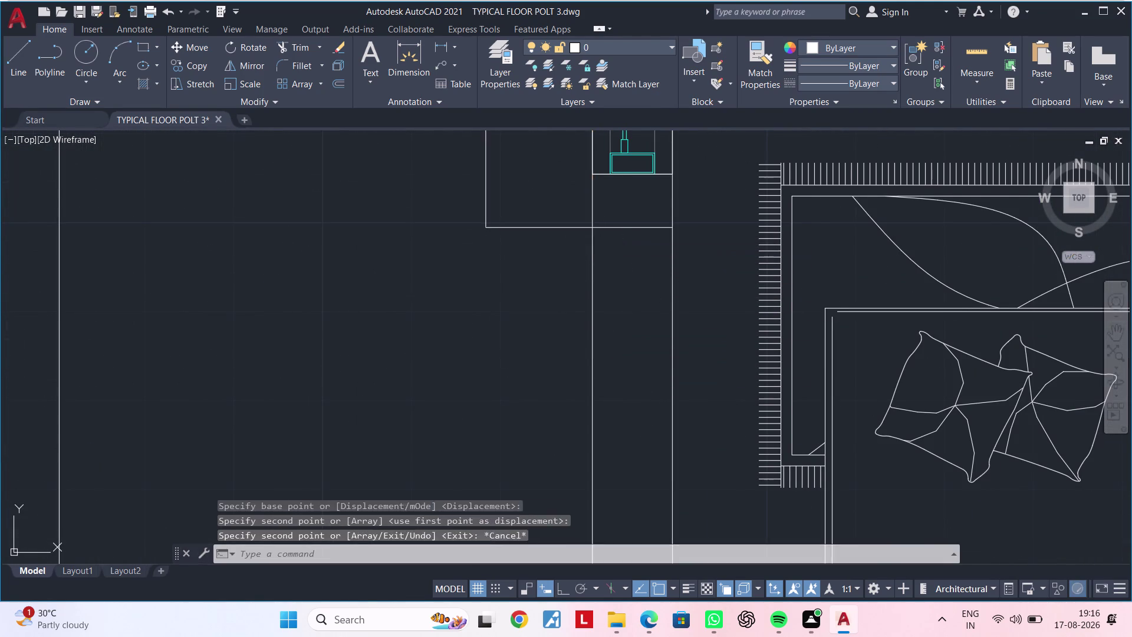
Delete the stray offset line.
middle_drag(630, 298, 606, 416)
key(Escape)
click(608, 344)
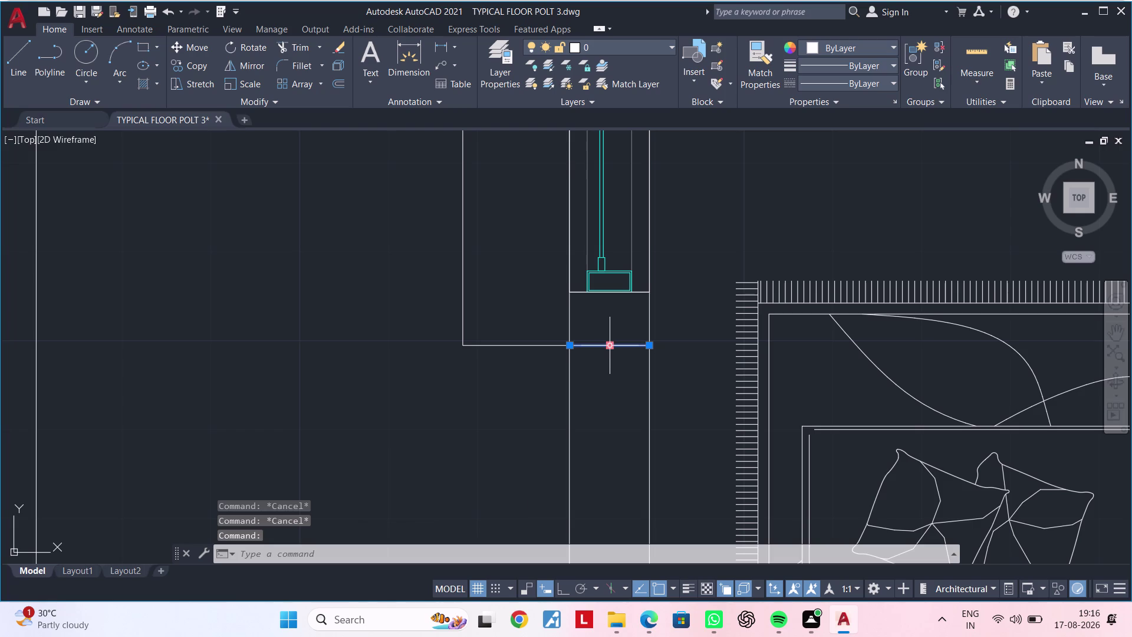
key(Delete)
Zoom out and centre the whole floor plan in view.
scroll(down, 3)
middle_drag(593, 395, 349, 499)
scroll(down, 3)
middle_drag(484, 348, 224, 364)
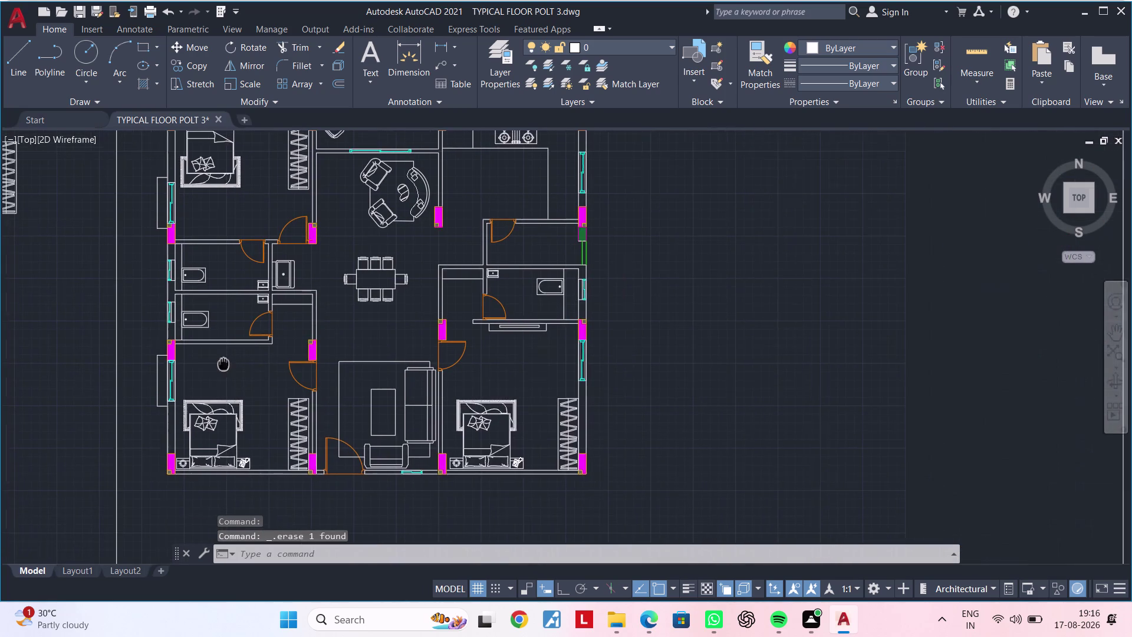
middle_drag(224, 364, 223, 363)
key(Escape)
key(Escape)
key(Escape)
middle_drag(281, 357, 321, 355)
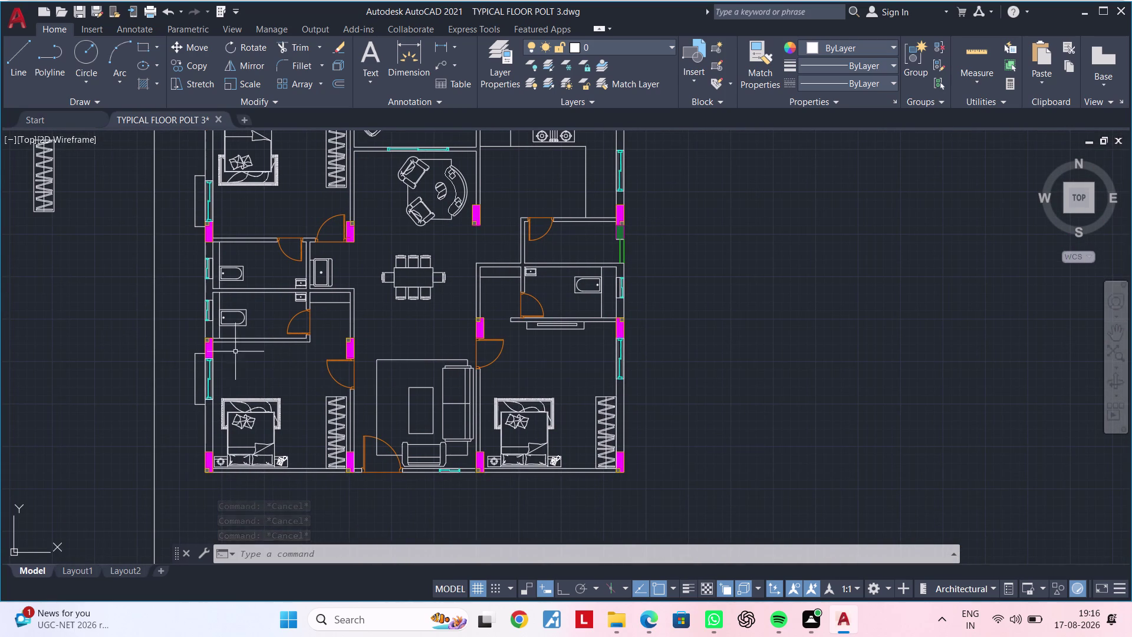
middle_drag(282, 321, 373, 321)
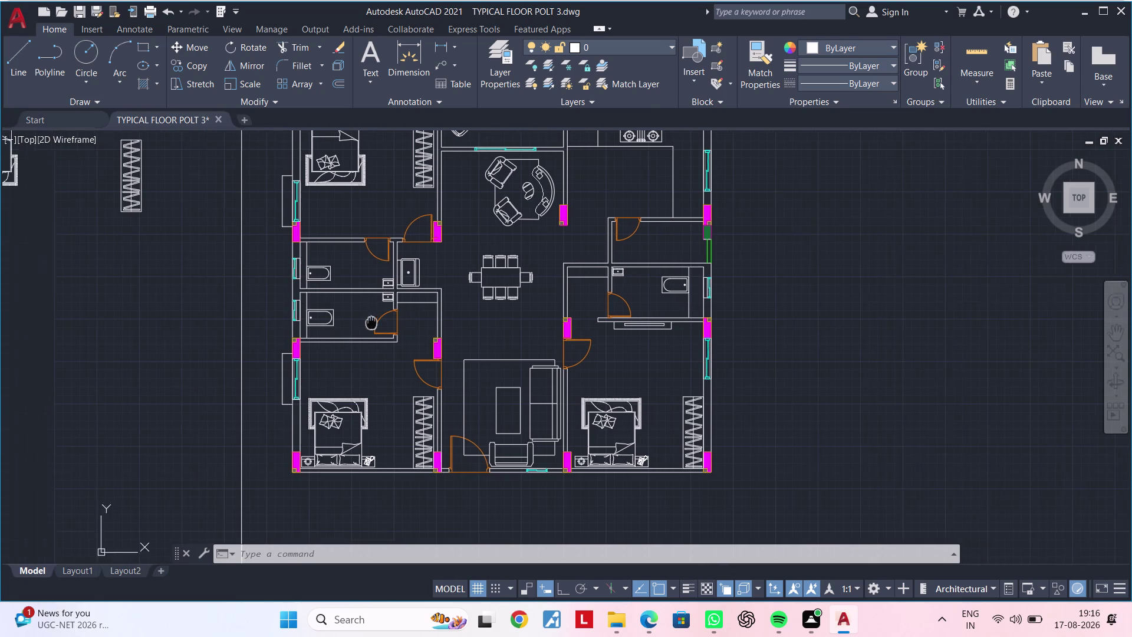
middle_drag(372, 322, 373, 322)
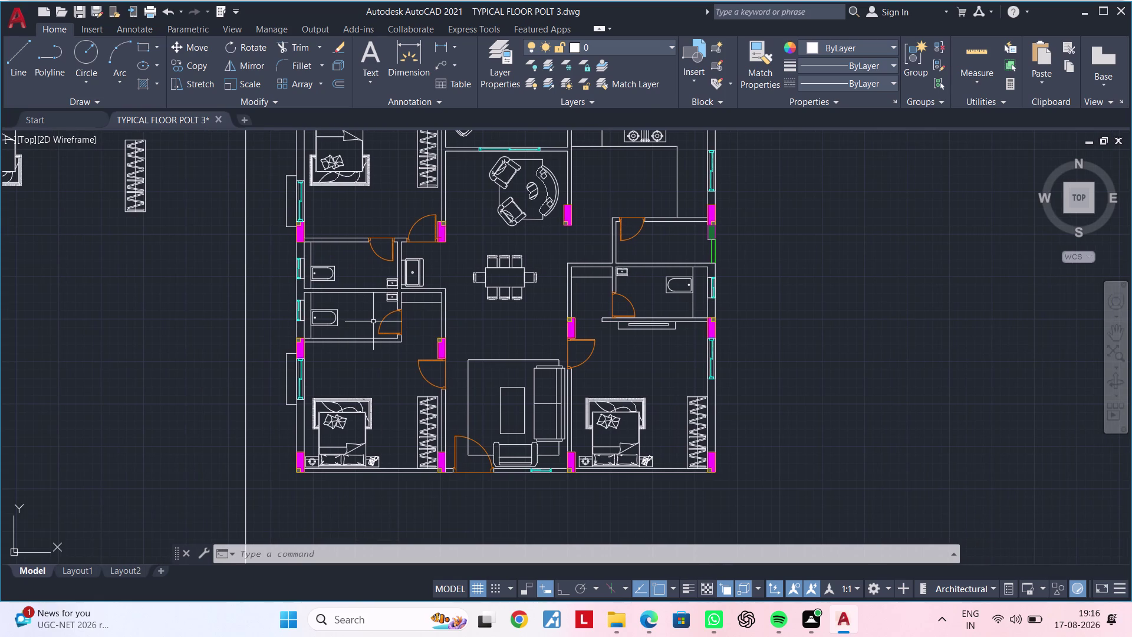
Select the outline at the lower-left window and start MIRROR.
click(286, 376)
key(m)
key(i)
key(space)
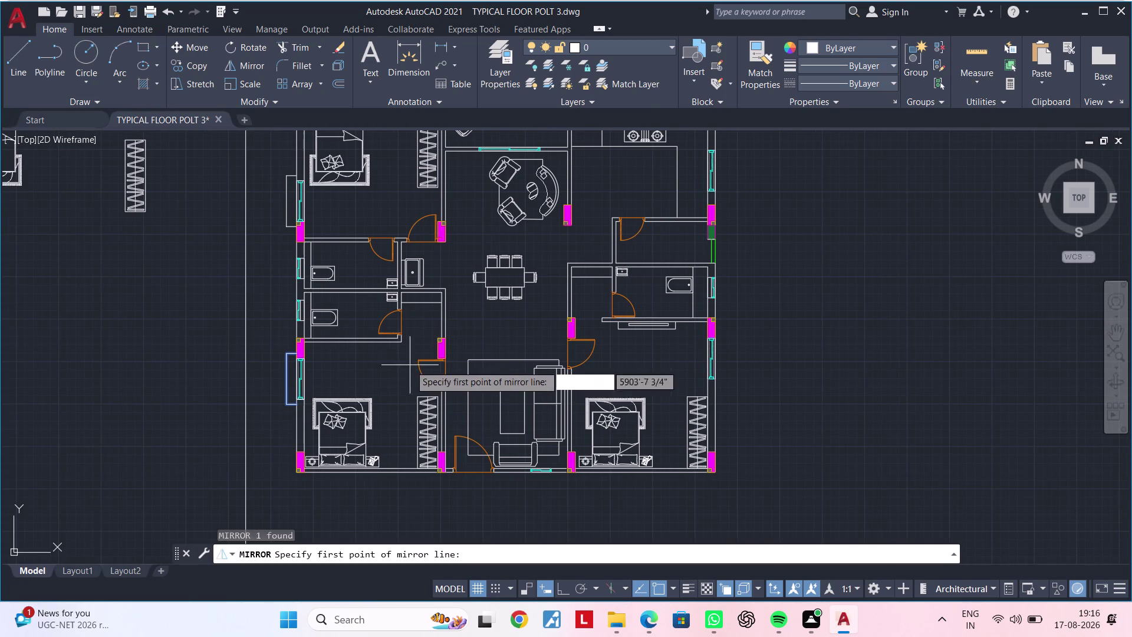
Set the mirror line's first point at the top centre of the plan.
middle_drag(469, 334, 487, 322)
scroll(up, 3)
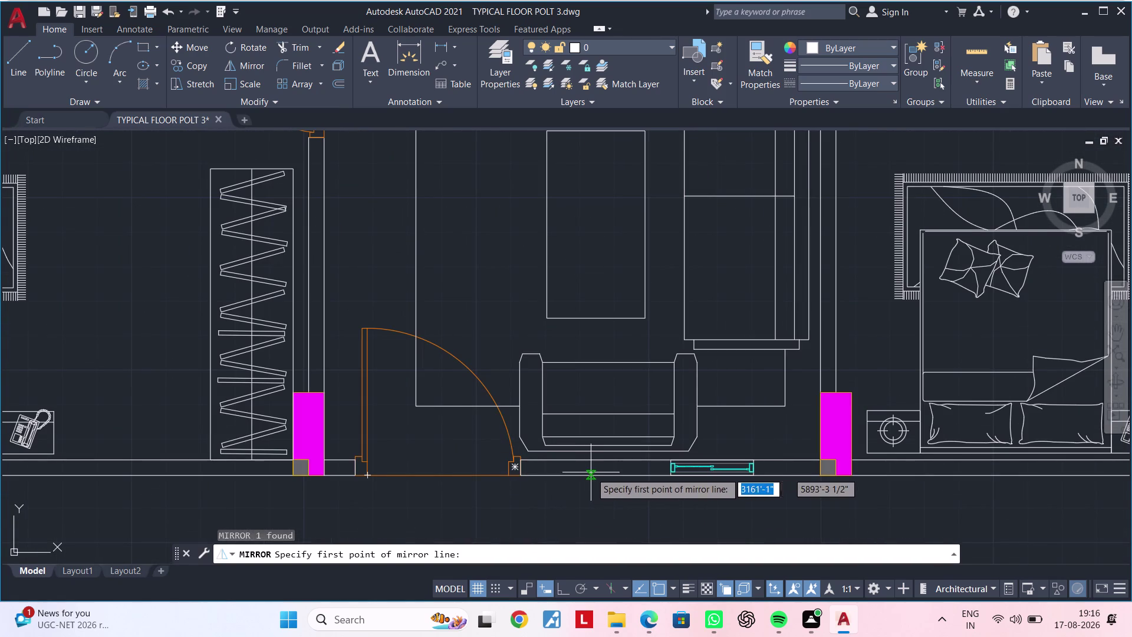
scroll(down, 3)
scroll(up, 3)
middle_drag(538, 311, 531, 632)
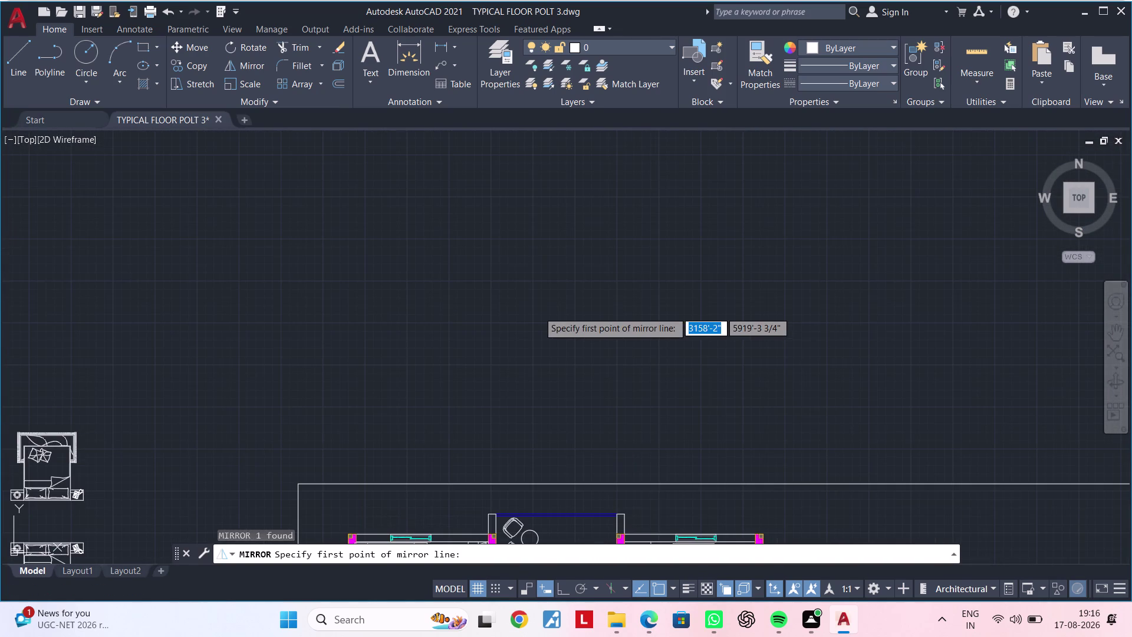
middle_drag(662, 346, 678, 184)
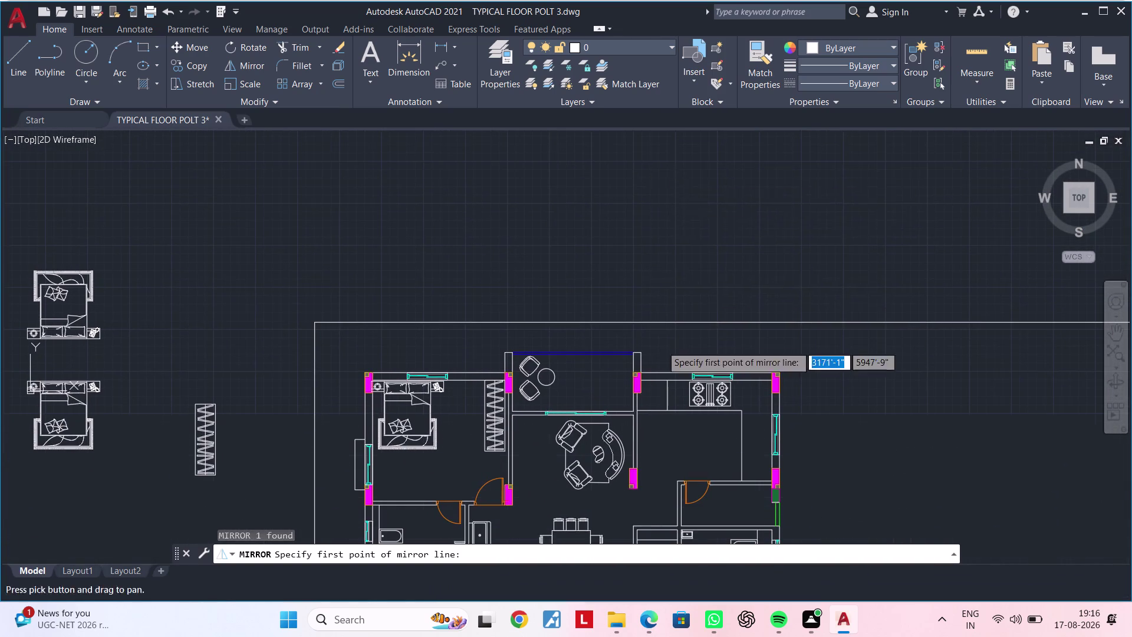
middle_drag(623, 282, 667, 85)
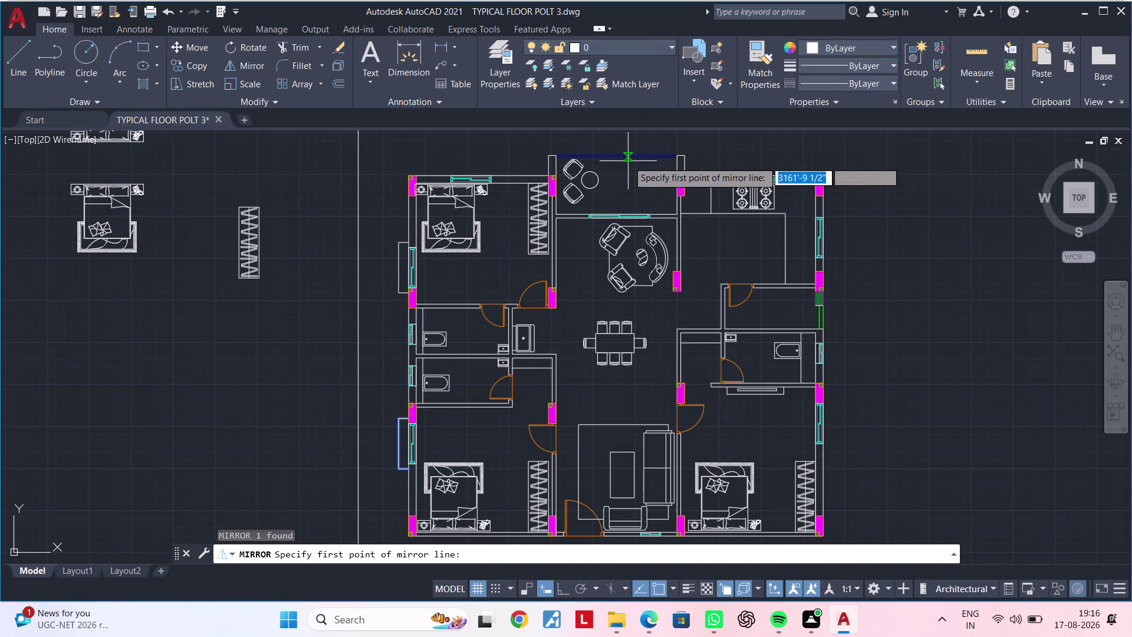
scroll(up, 3)
click(619, 158)
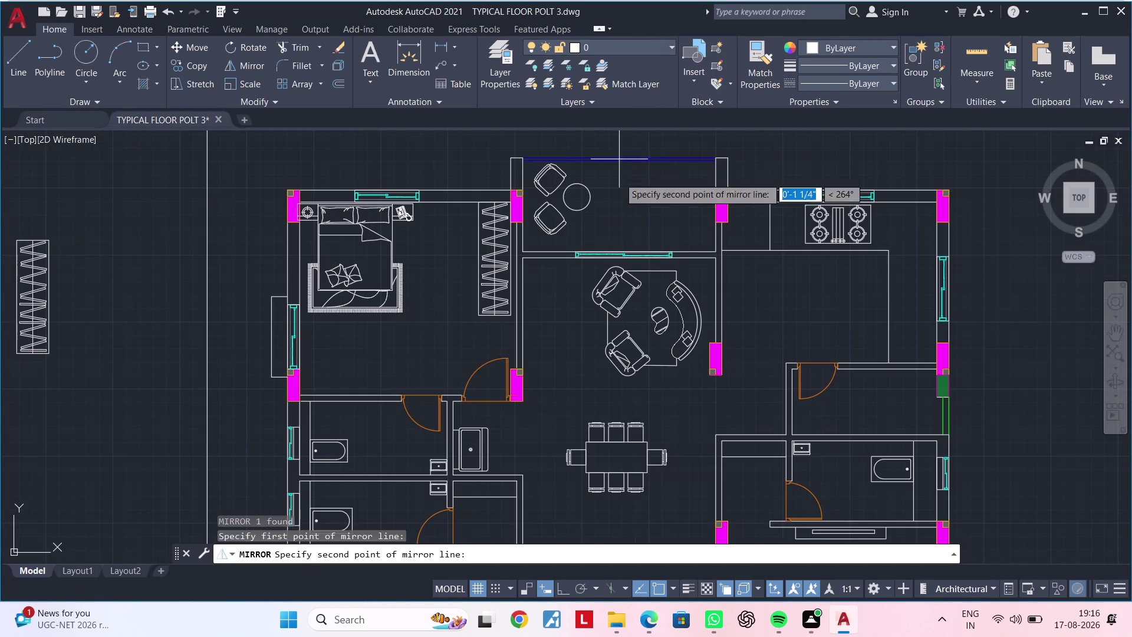
Finish the mirror axis toward the bottom centre and keep the original outline.
scroll(down, 3)
middle_drag(622, 358, 625, 100)
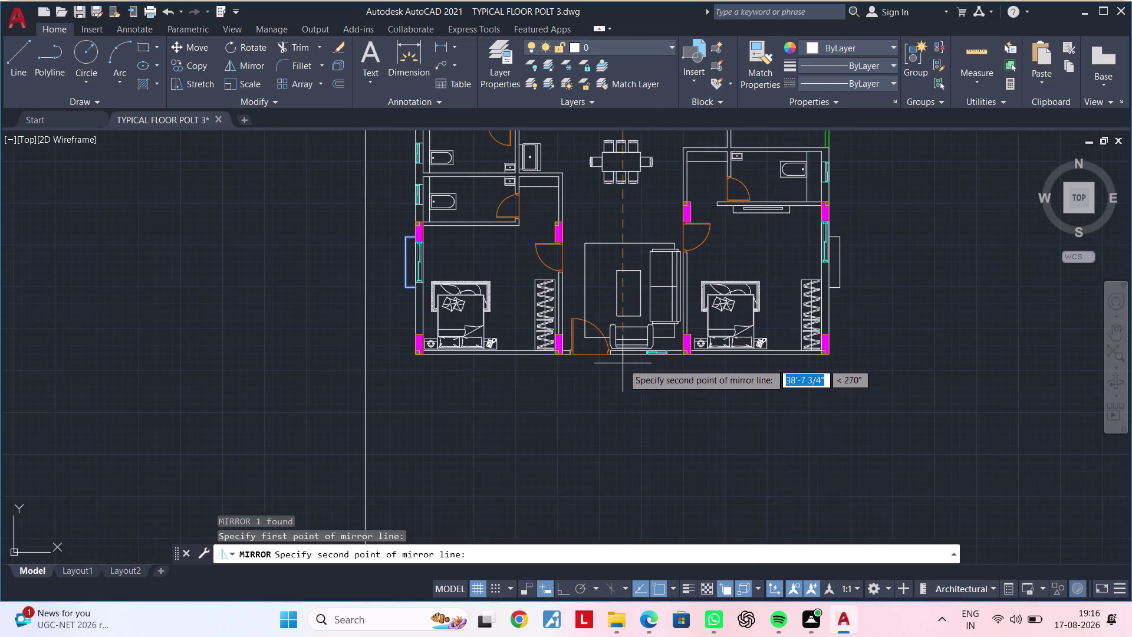
click(559, 589)
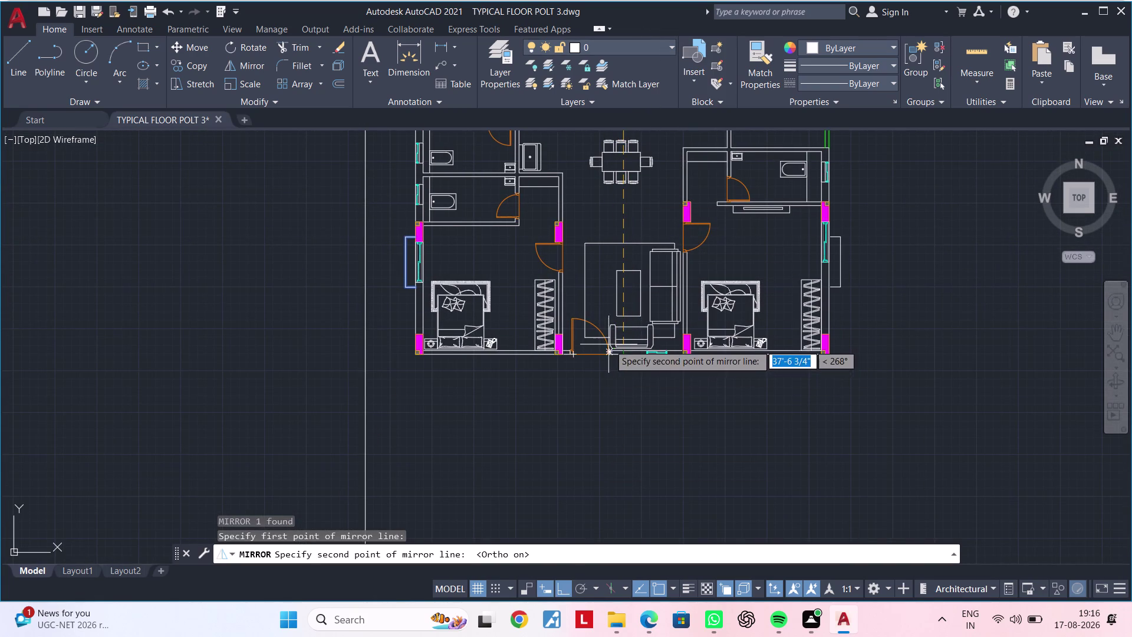
scroll(up, 3)
click(631, 336)
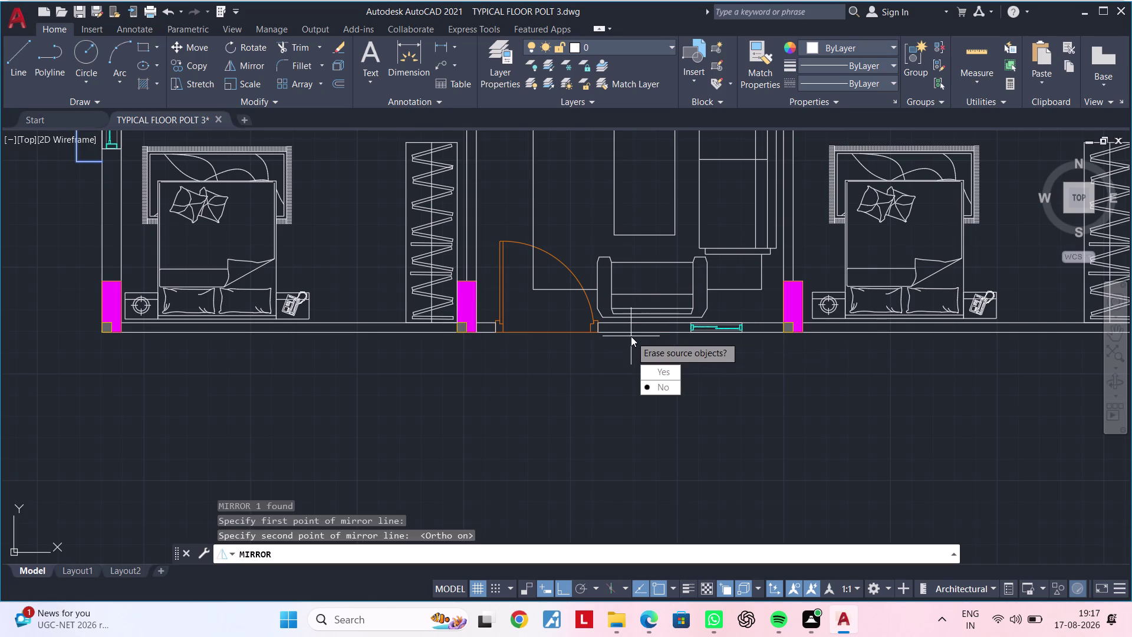
drag(673, 387, 631, 336)
Move the view to the right-hand window and clear the pending command.
scroll(down, 3)
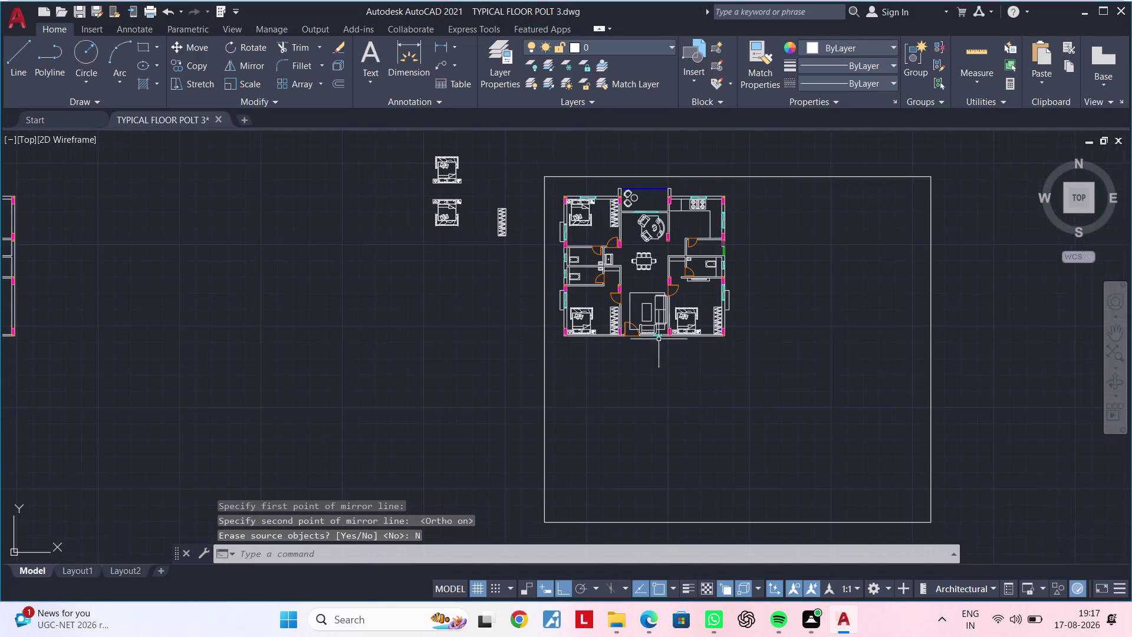
middle_drag(674, 344, 628, 379)
scroll(up, 3)
middle_drag(711, 333, 713, 317)
key(Escape)
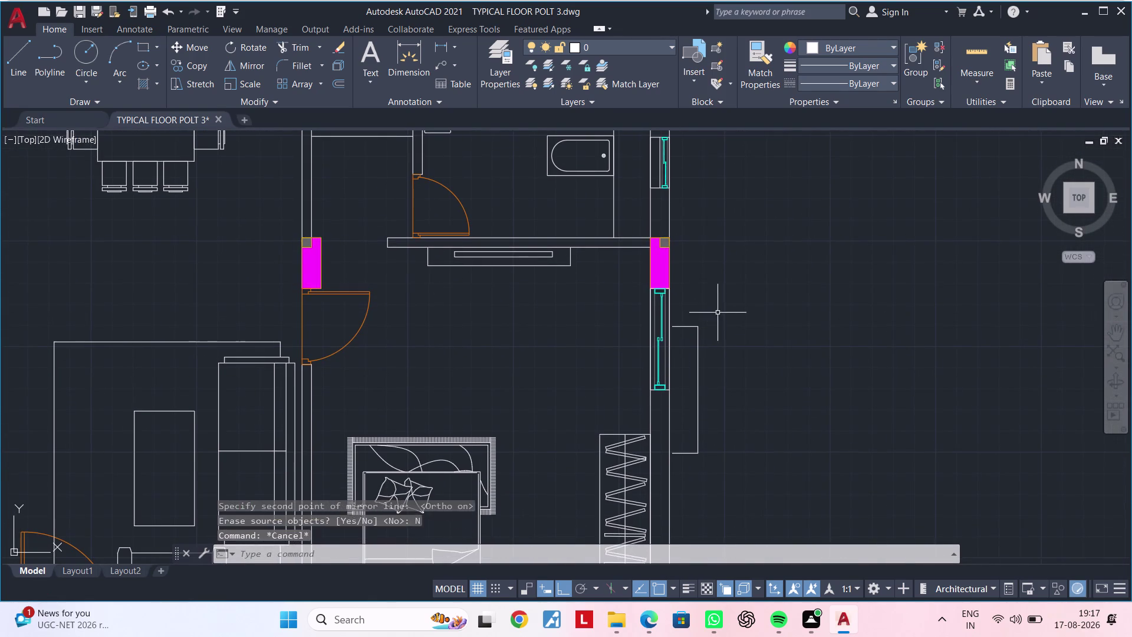
key(Escape)
scroll(down, 3)
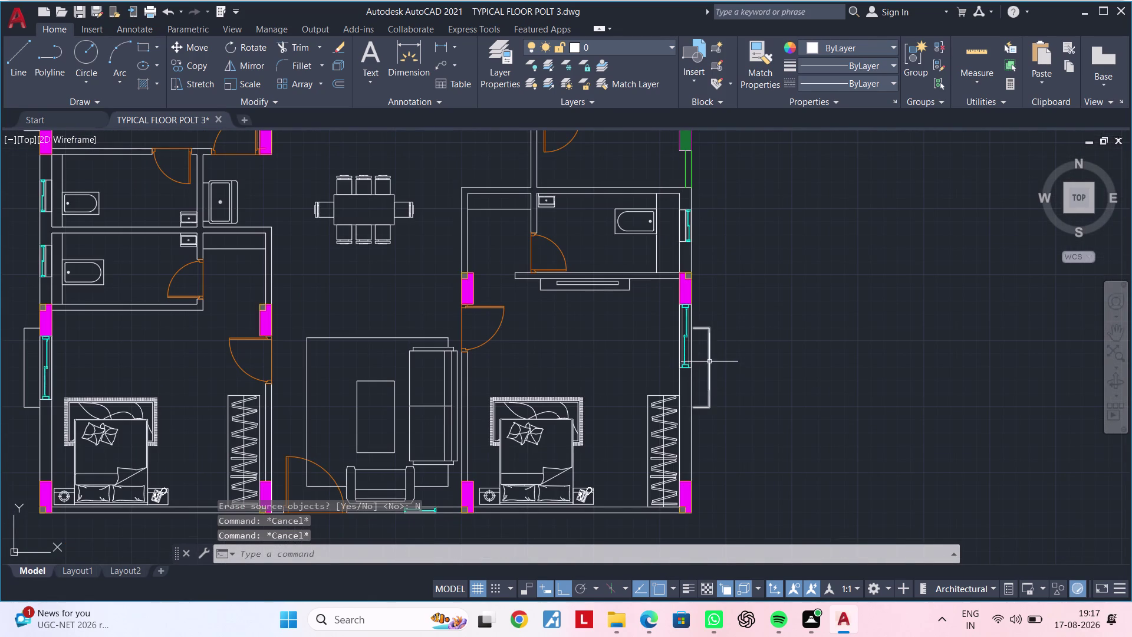
Move the mirrored outline from its corner flush against the outer wall face.
click(709, 362)
scroll(up, 3)
text(M)
key(space)
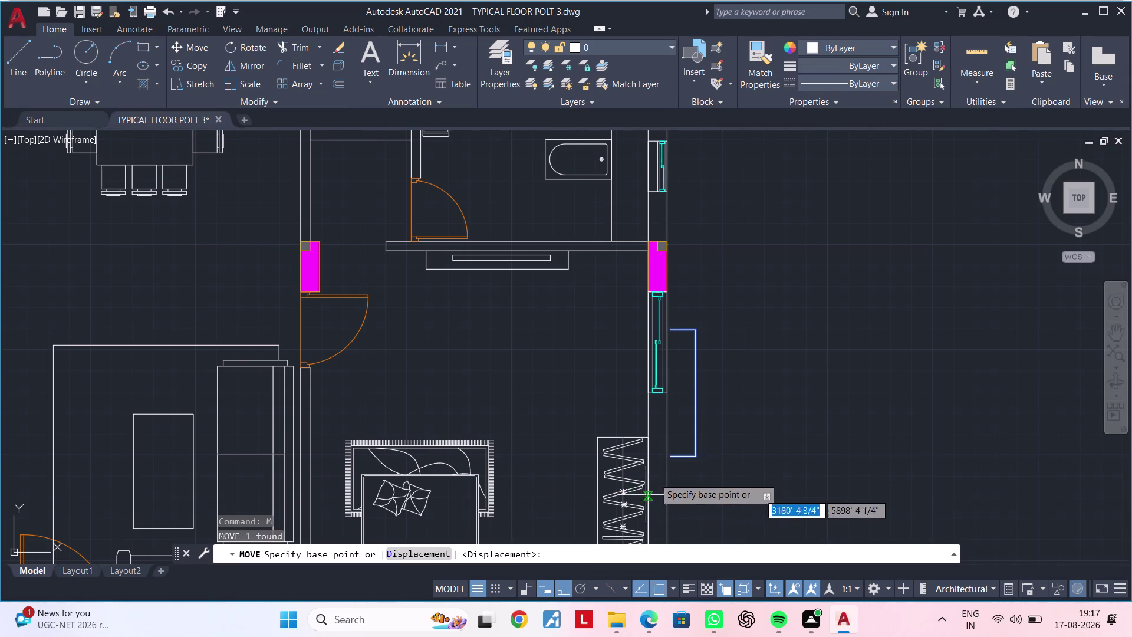
scroll(up, 3)
click(666, 469)
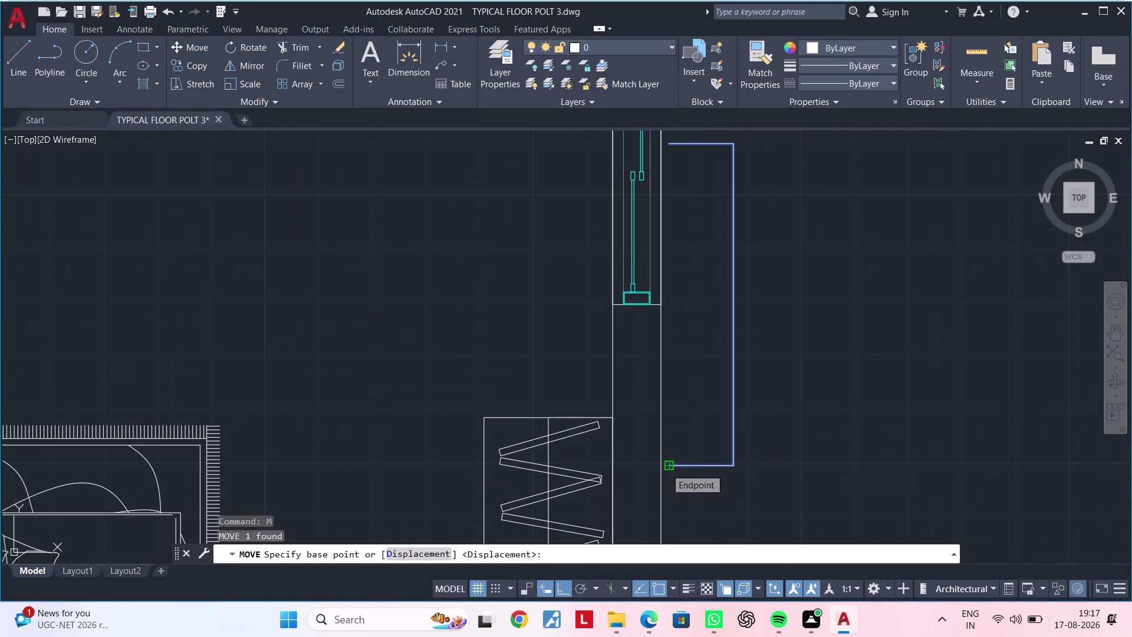
scroll(up, 3)
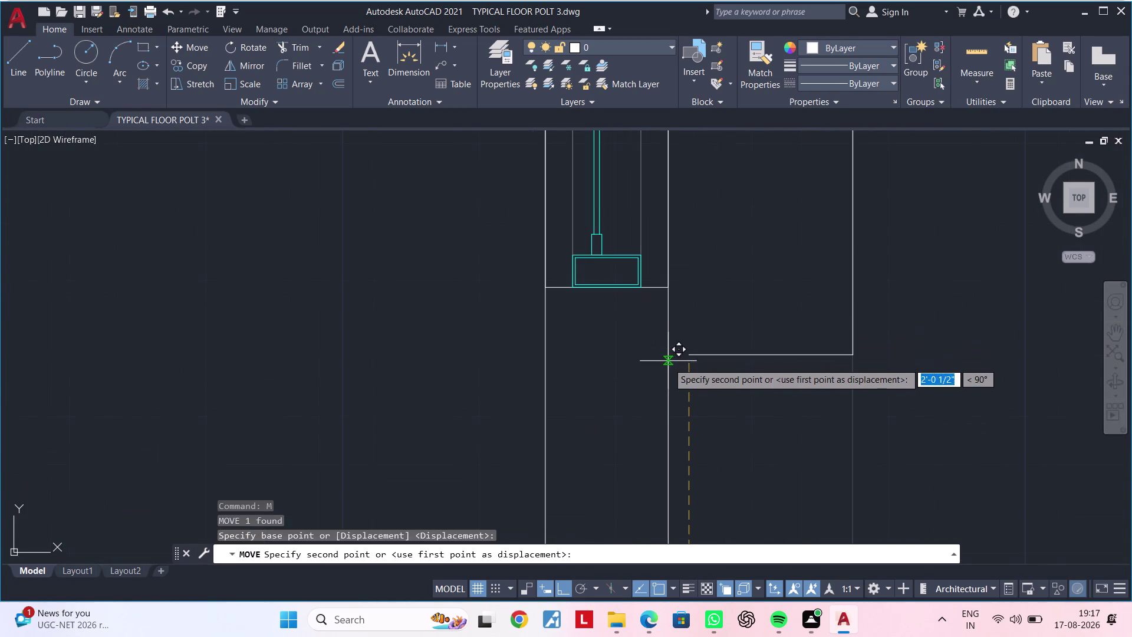
click(667, 382)
Check the moved outline along the right wall and select it.
scroll(down, 3)
middle_drag(802, 303, 824, 487)
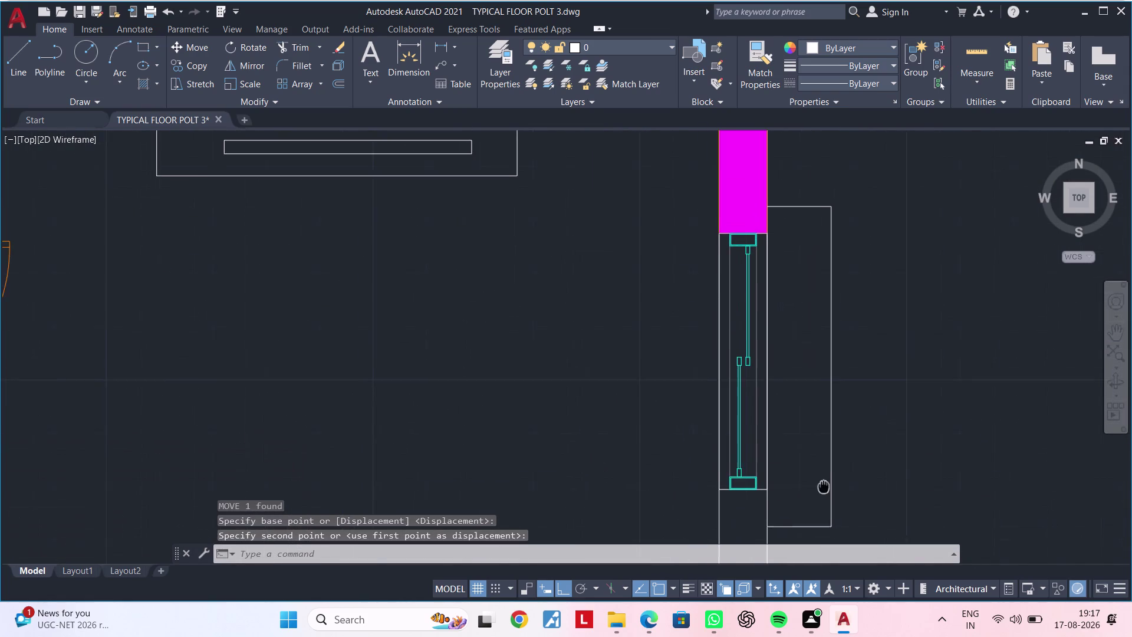
middle_drag(823, 486, 826, 490)
scroll(down, 3)
middle_drag(820, 358, 831, 305)
scroll(down, 3)
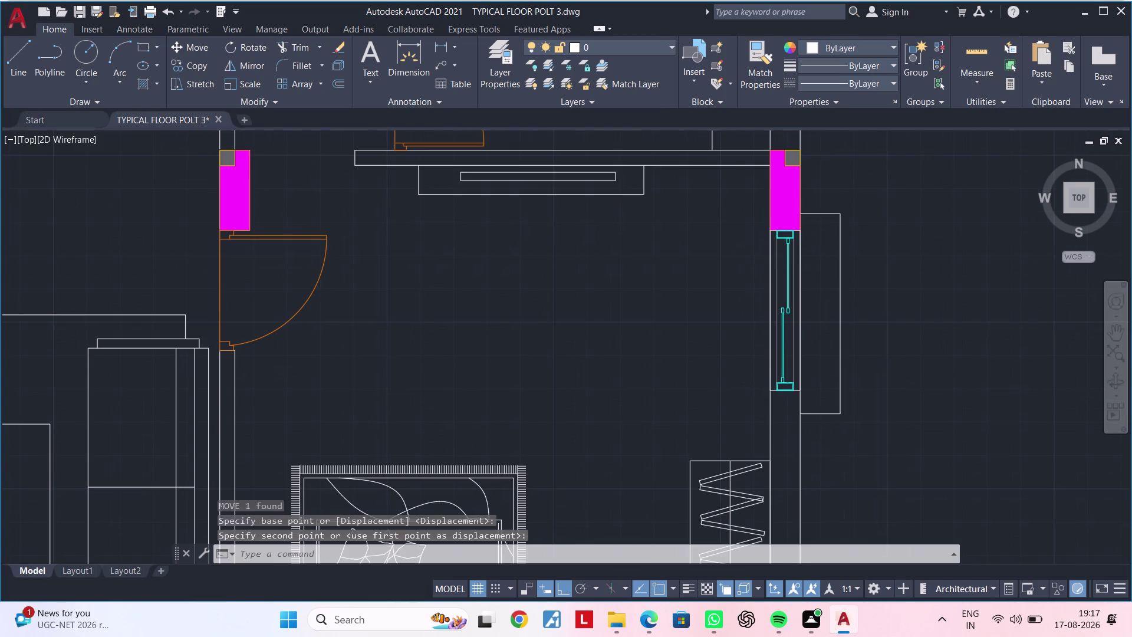
middle_drag(831, 305, 902, 305)
scroll(down, 3)
middle_drag(746, 323, 834, 434)
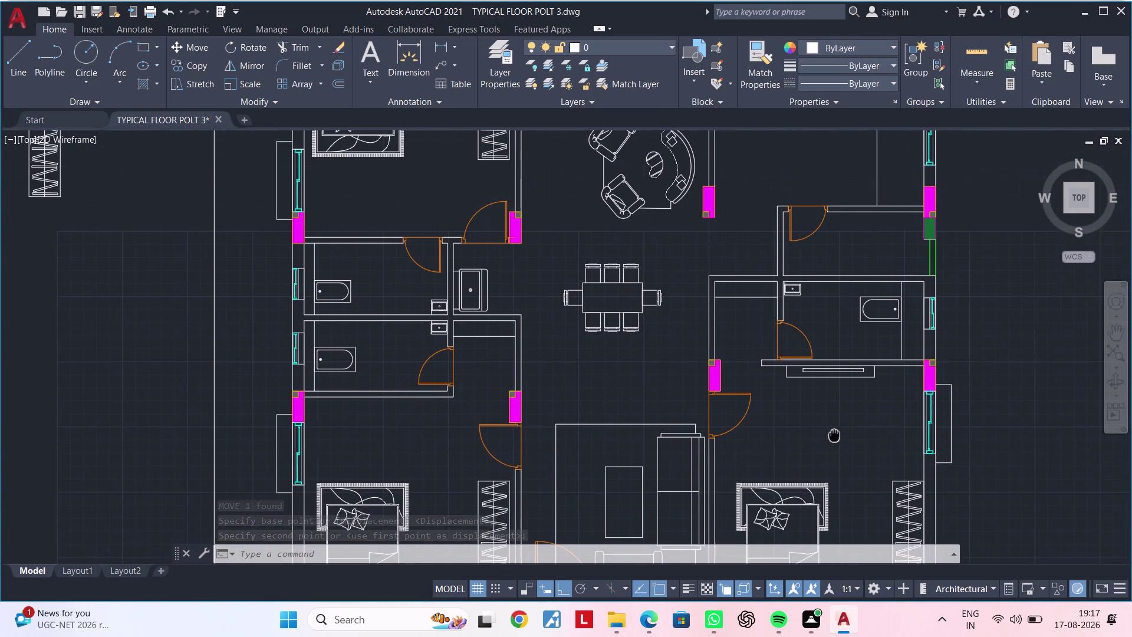
click(953, 392)
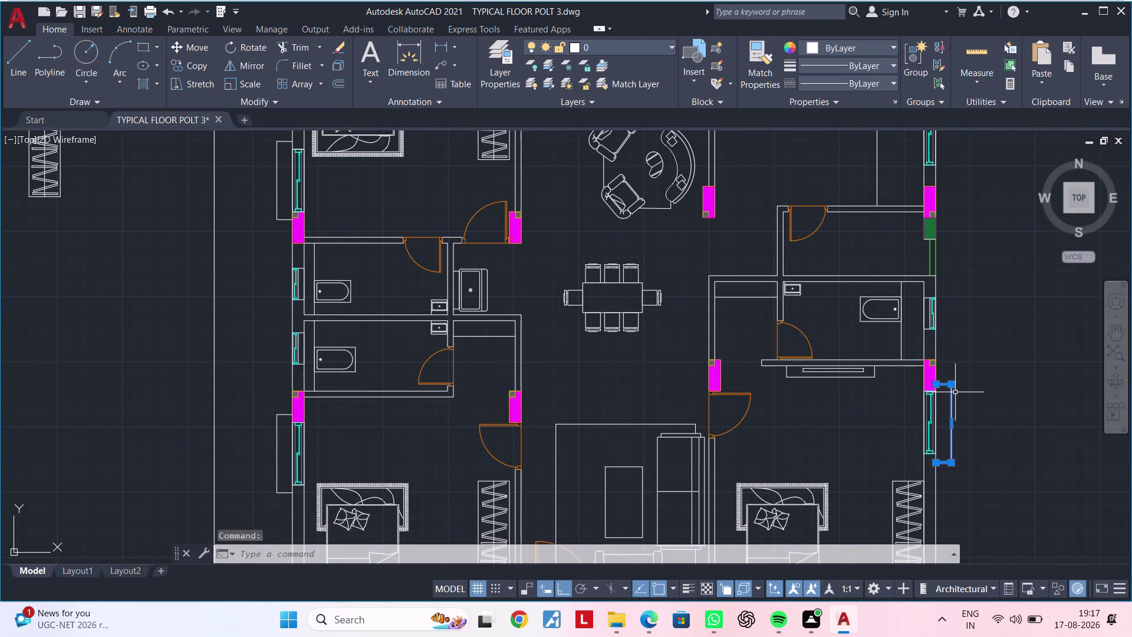
Copy the selected projection outline from its corner to beside the kitchen window higher up the right wall.
key(c)
key(o)
key(space)
scroll(up, 3)
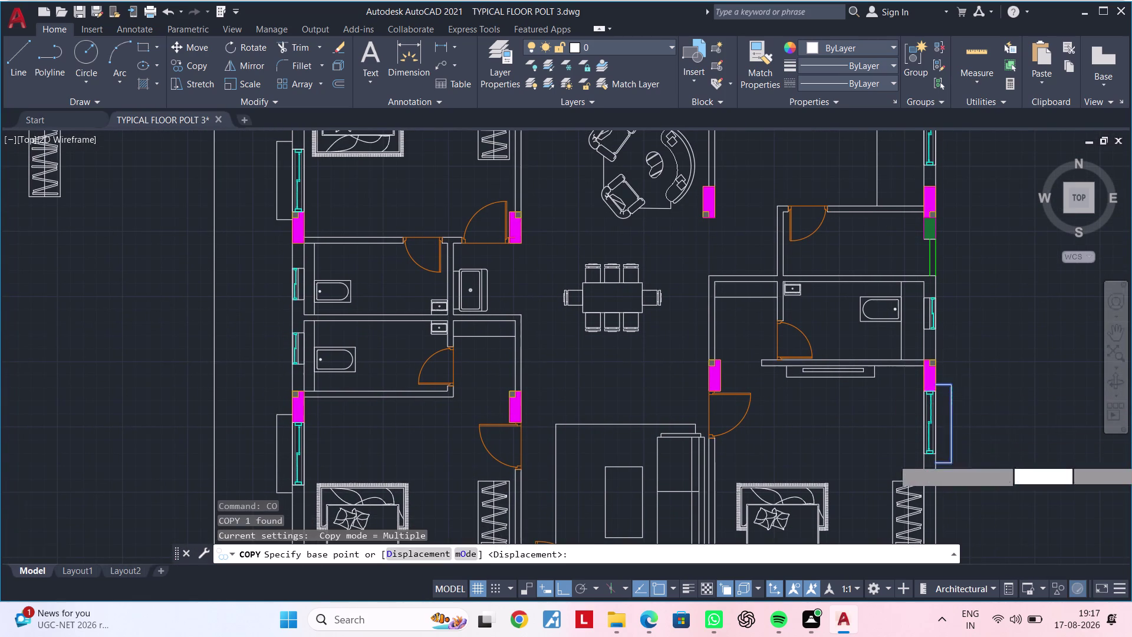
click(916, 475)
scroll(down, 3)
middle_drag(897, 252, 889, 444)
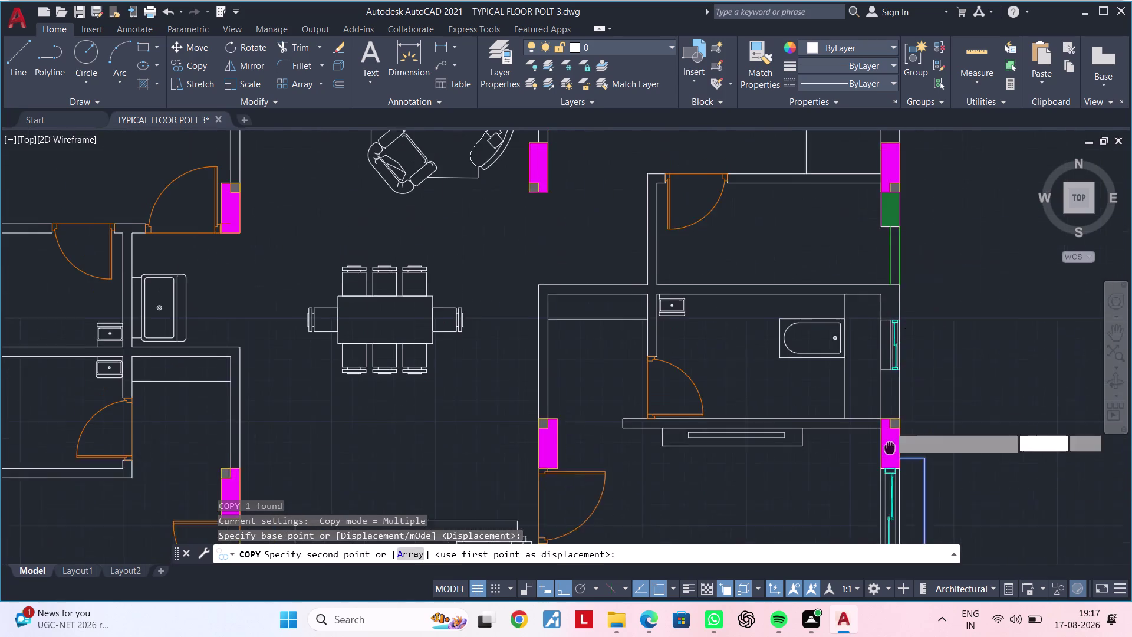
middle_drag(889, 443, 894, 462)
middle_drag(885, 242, 872, 382)
scroll(up, 3)
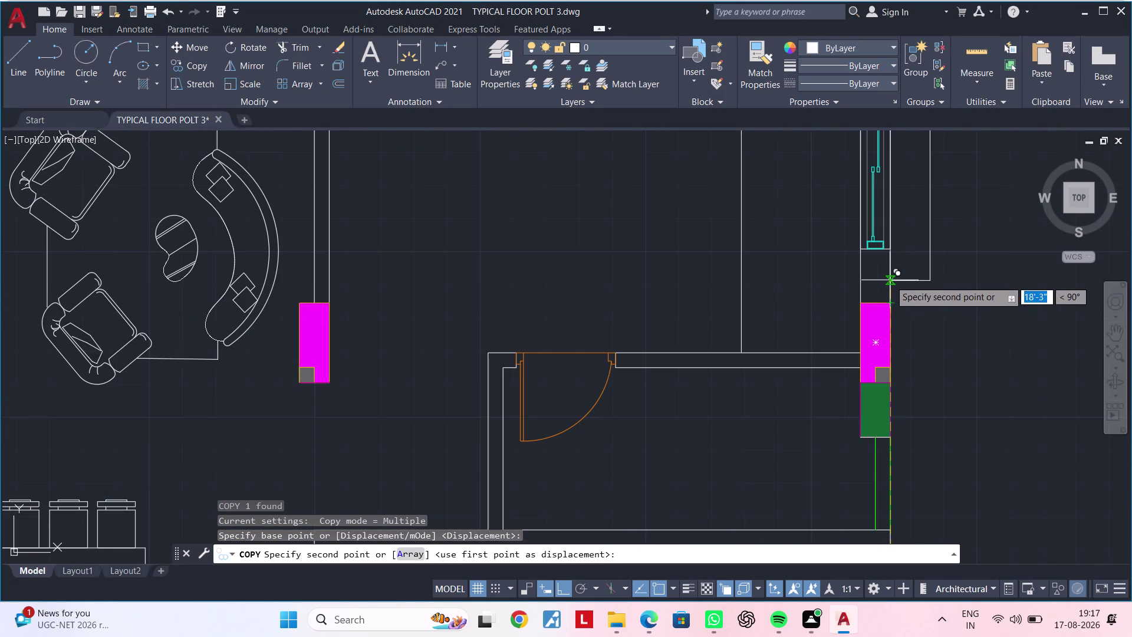
middle_drag(891, 278, 892, 365)
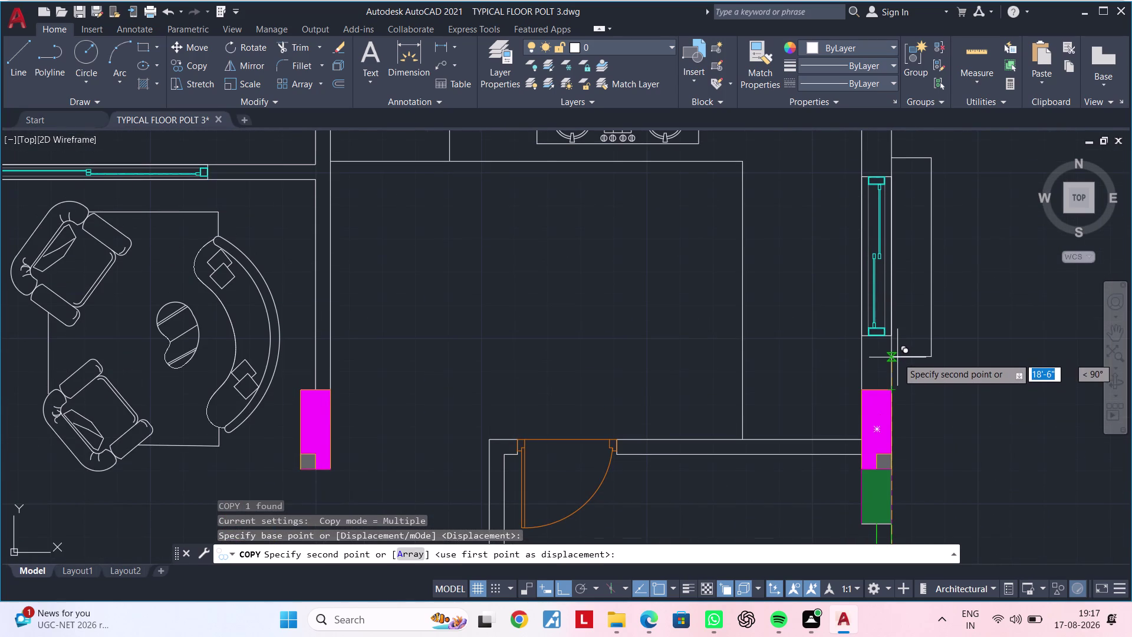
scroll(up, 3)
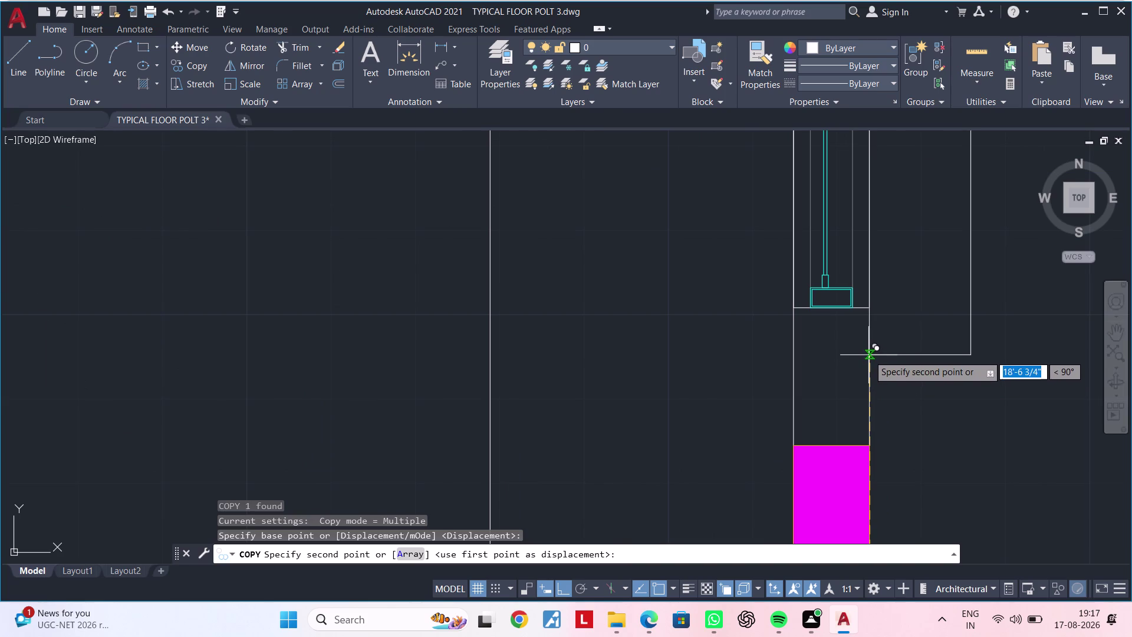
click(869, 355)
scroll(down, 3)
key(Escape)
key(Escape)
Clear leftover commands and pan to center the whole floor plan in view.
scroll(up, 3)
middle_drag(903, 354, 945, 315)
scroll(down, 3)
key(Escape)
middle_drag(907, 302, 906, 300)
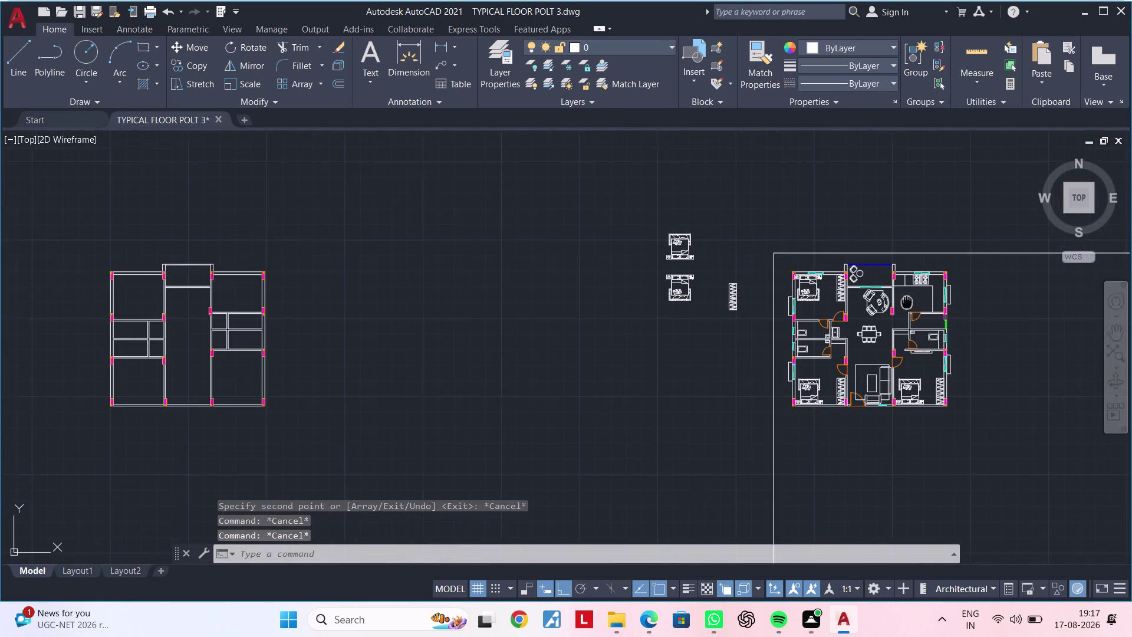
middle_drag(907, 300, 930, 258)
scroll(up, 3)
middle_drag(895, 301, 740, 422)
key(Escape)
key(Escape)
middle_drag(797, 344, 713, 344)
key(Escape)
key(Escape)
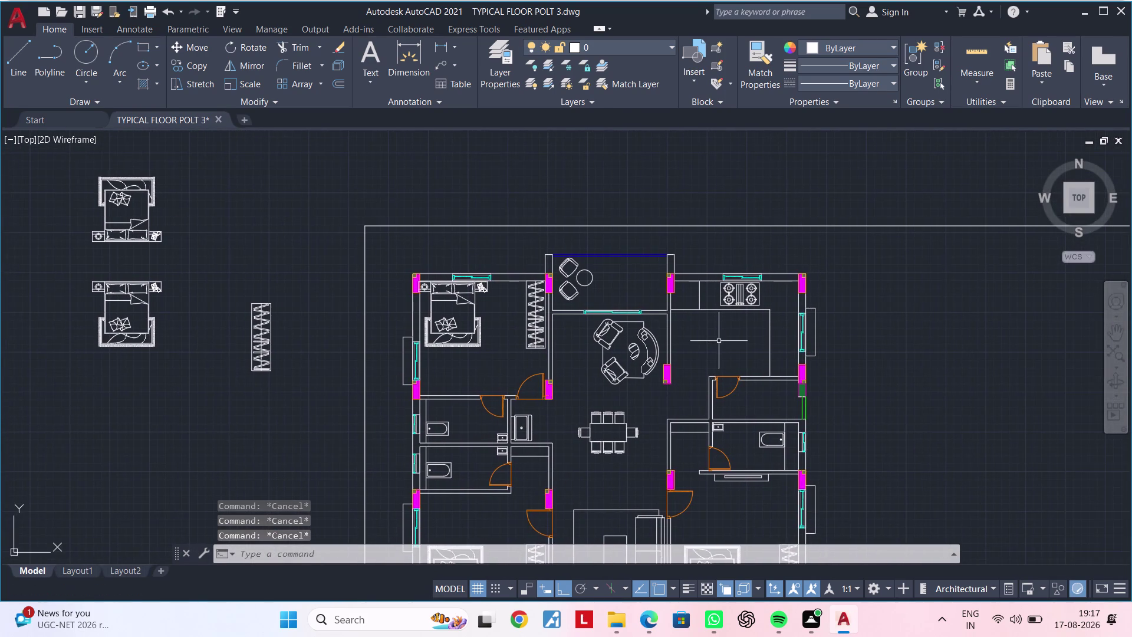
middle_drag(718, 341, 685, 265)
key(Escape)
key(Escape)
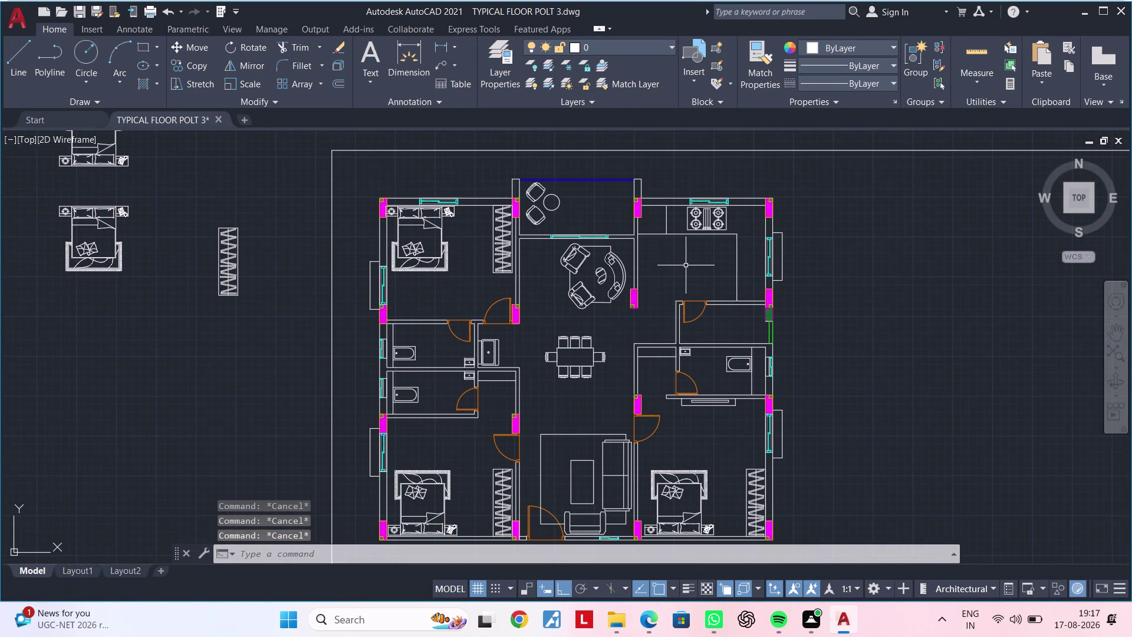
key(Escape)
key(Escape)
key(Escape)
key(Escape)
key(Escape)
key(Escape)
key(Escape)
key(Escape)
middle_drag(693, 274, 708, 229)
key(Escape)
key(Escape)
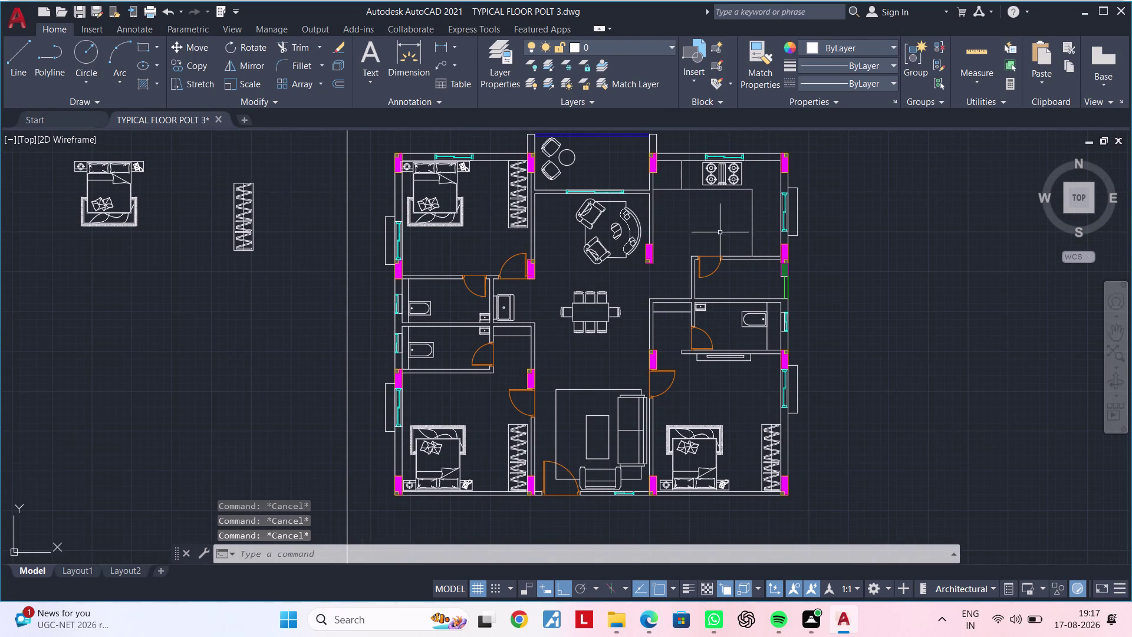
Zoom and pan toward the kitchen window outline on the right.
scroll(up, 3)
scroll(up, 3)
middle_drag(762, 220, 721, 268)
key(Escape)
scroll(down, 3)
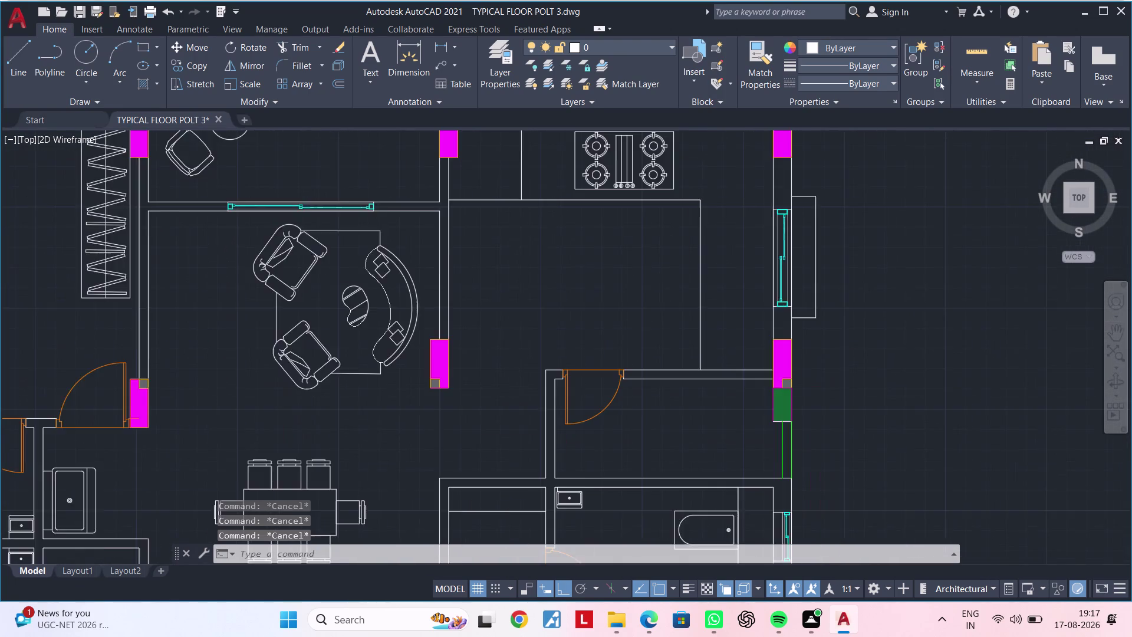
middle_drag(721, 268, 720, 245)
scroll(up, 3)
middle_drag(720, 245, 676, 262)
key(Escape)
key(Escape)
key(Escape)
key(Escape)
key(Escape)
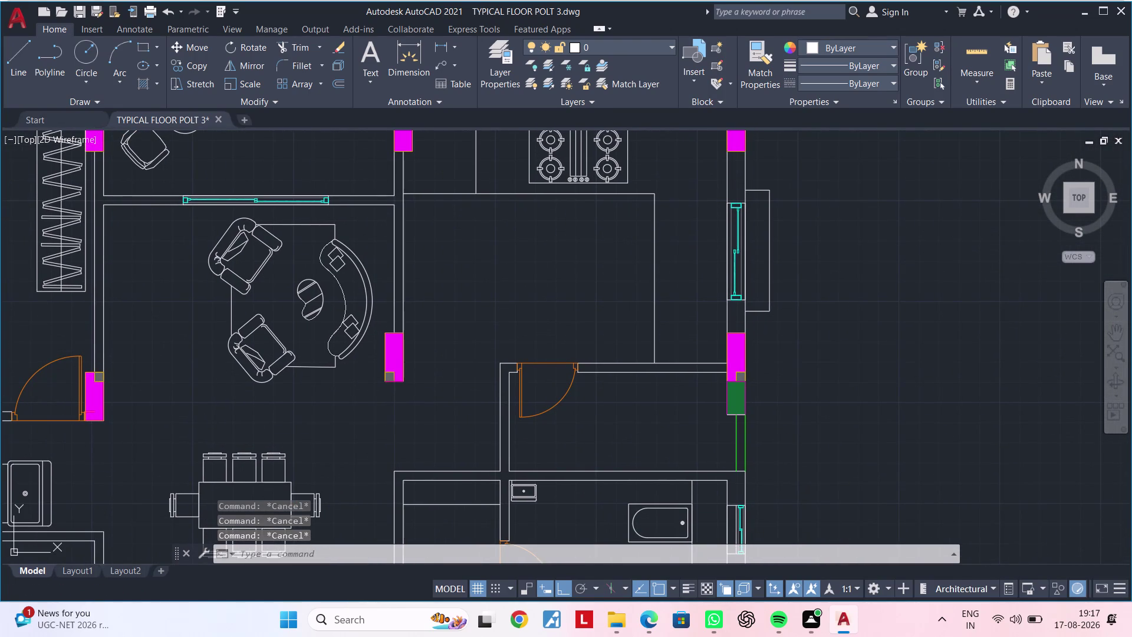
key(Escape)
key(Escape)
key(Escape)
Draw a 1'-10" × 3'-9" rectangle in the kitchen beside the right window.
key(Escape)
text(REC)
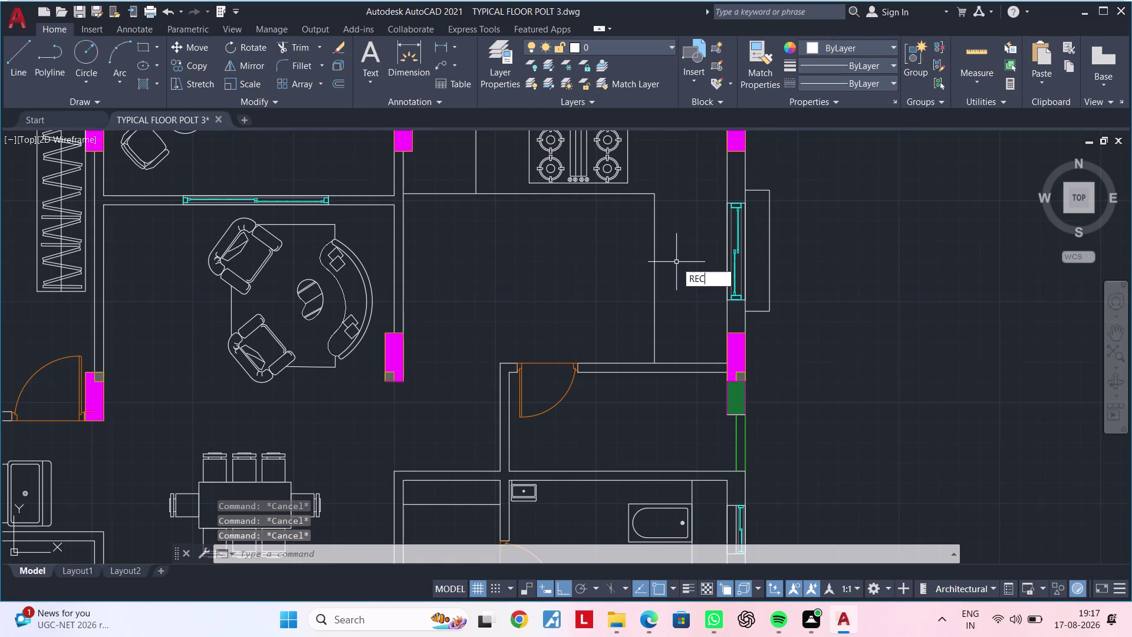
key(space)
click(672, 219)
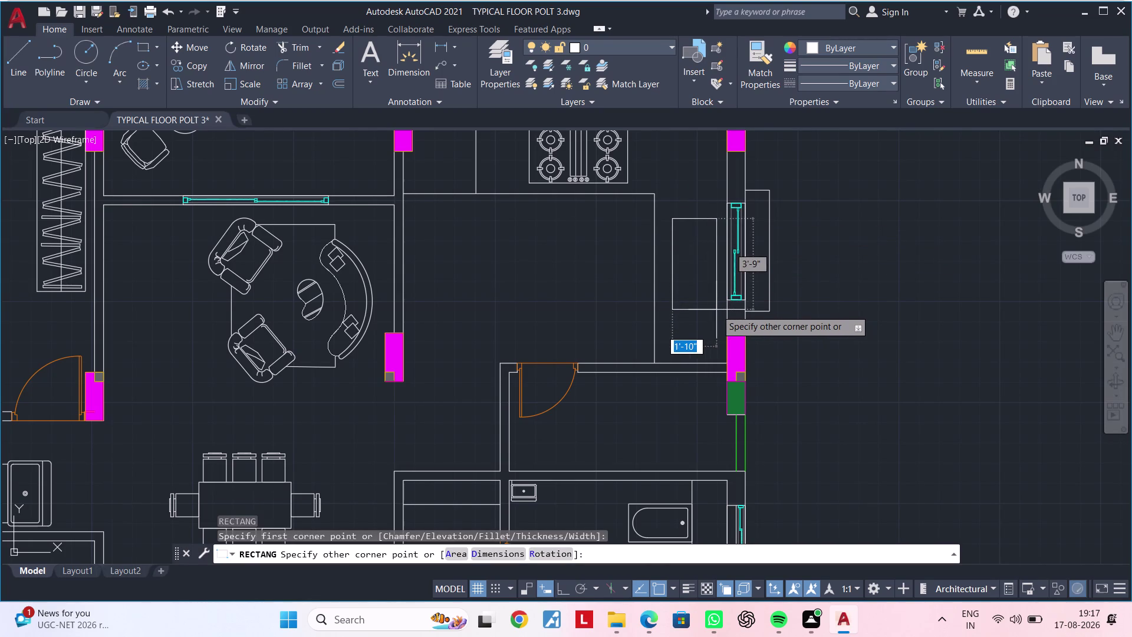
click(717, 310)
key(Escape)
key(Escape)
scroll(up, 3)
middle_drag(696, 283, 686, 316)
key(Escape)
key(Escape)
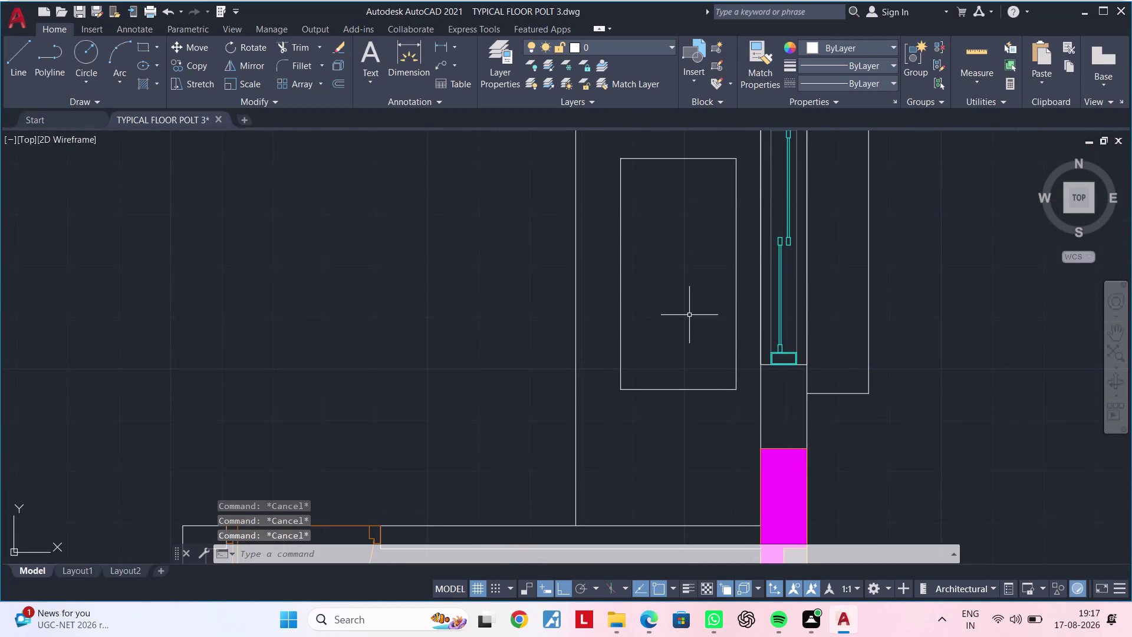
Divide the rectangle with a line joining its left and right side midpoints.
text(L)
key(space)
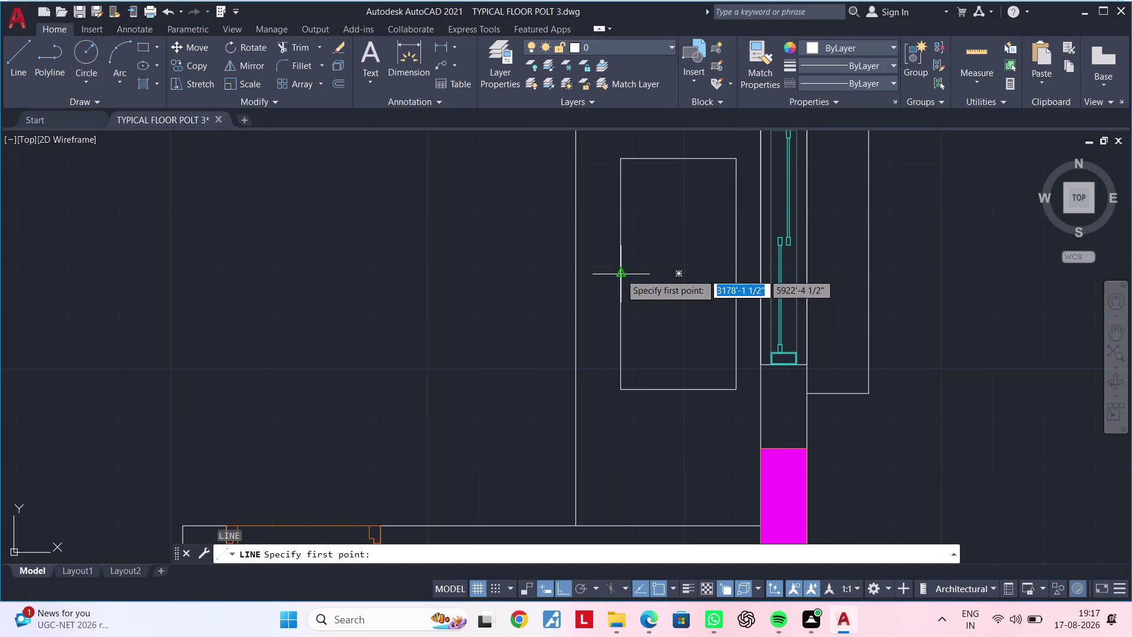
click(621, 274)
click(737, 275)
key(Escape)
key(Escape)
Clear leftover commands and begin another line in the kitchen.
middle_drag(691, 298, 702, 297)
key(Escape)
key(Escape)
key(Escape)
key(Escape)
key(Escape)
key(Escape)
middle_click(694, 299)
key(Escape)
key(Escape)
key(Escape)
key(Escape)
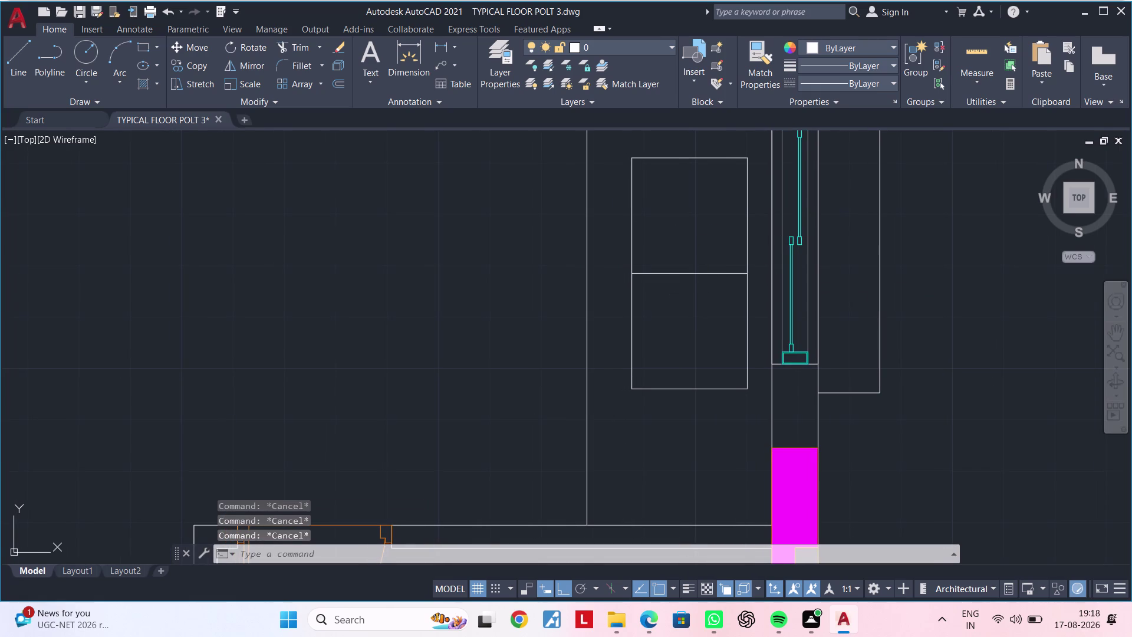
key(Escape)
key(Escape)
key(Escape)
key(Escape)
key(Escape)
key(Escape)
key(Escape)
key(Escape)
key(Escape)
key(Escape)
key(l)
key(space)
scroll(up, 3)
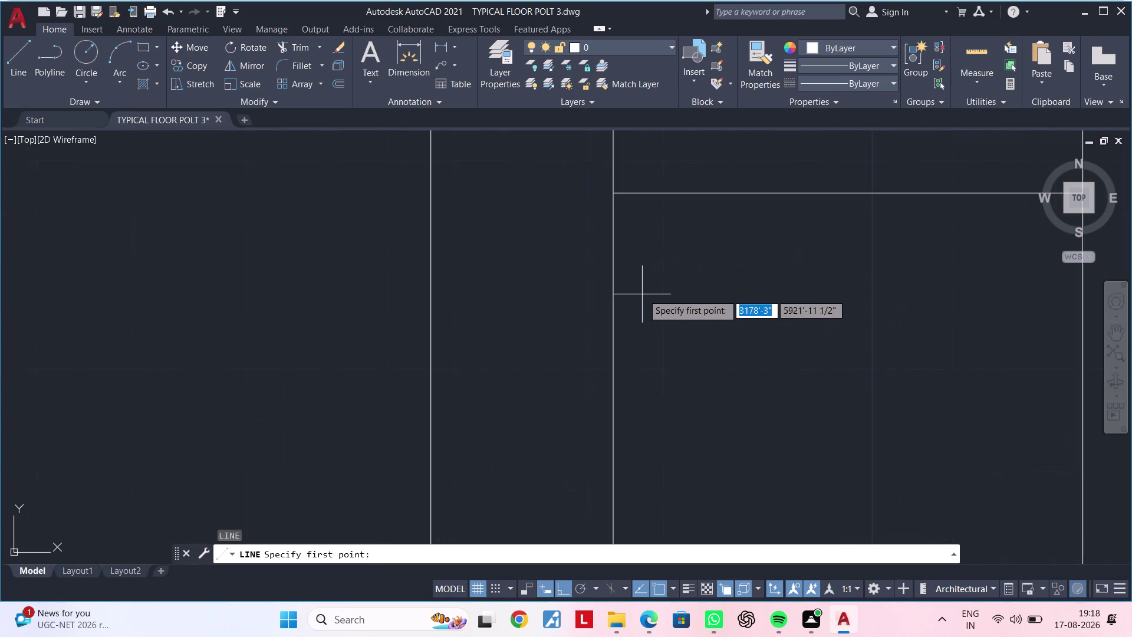
Draw a short vertical line beside the kitchen wall face.
click(629, 226)
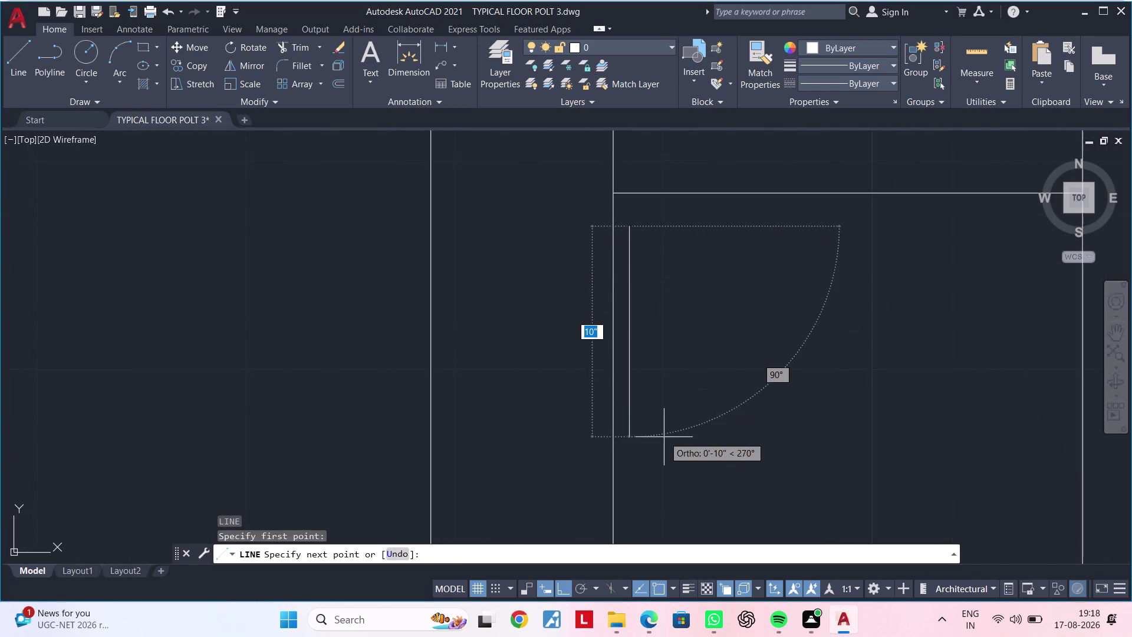
middle_drag(668, 432, 674, 295)
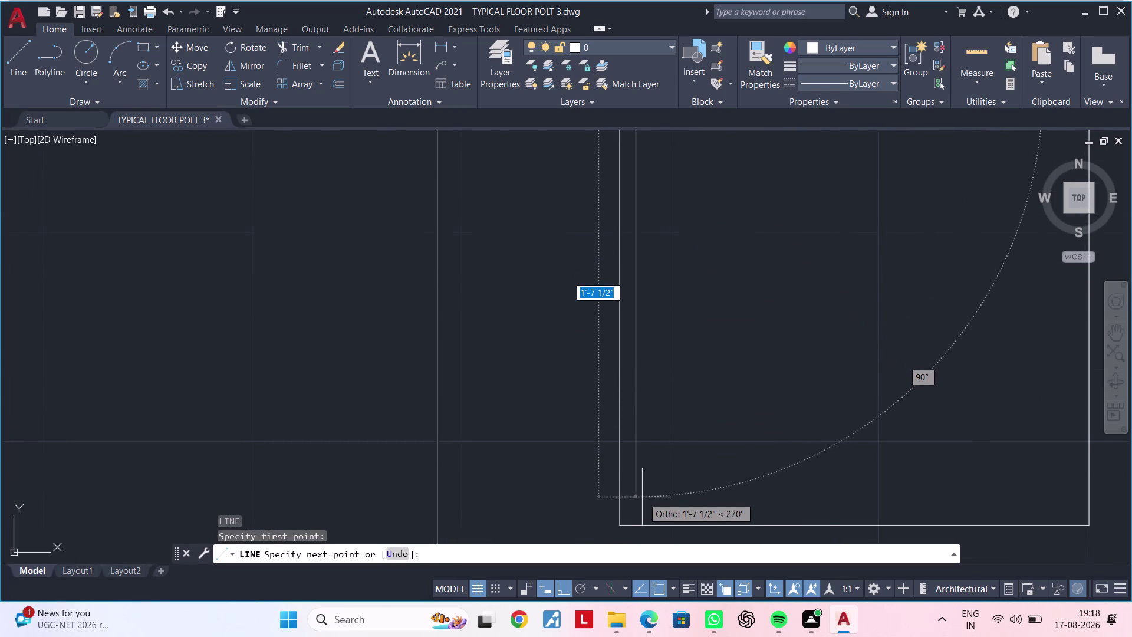
click(641, 500)
key(Escape)
key(Escape)
scroll(down, 3)
middle_drag(674, 412, 674, 443)
key(Escape)
scroll(up, 3)
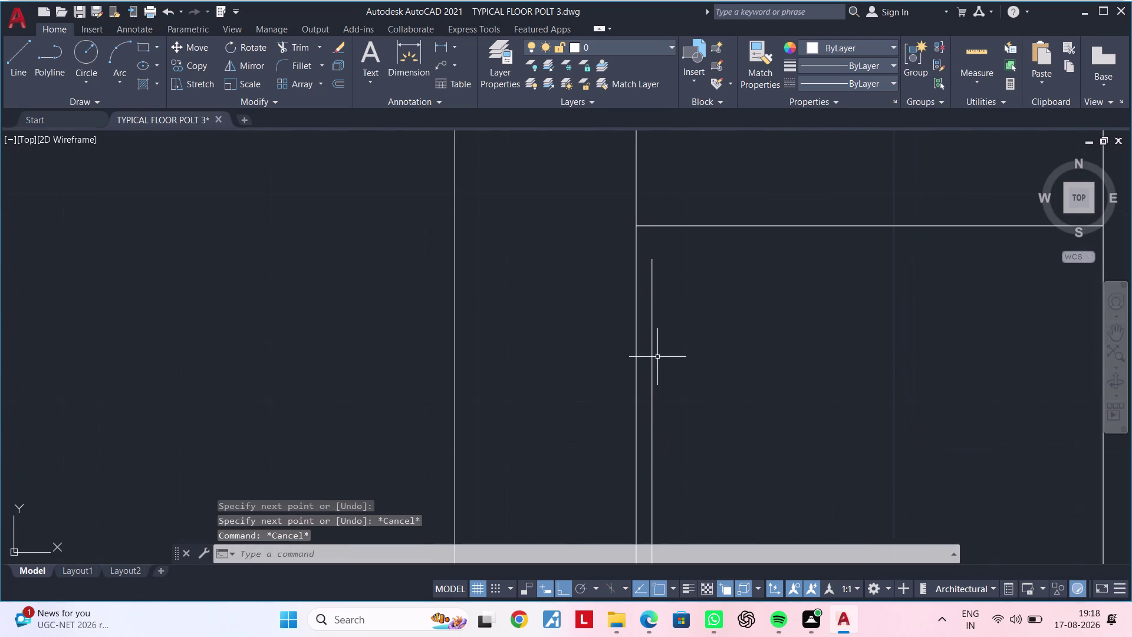
middle_click(661, 357)
key(Escape)
key(Escape)
Attempt an offset with a 0.01-inch distance, then cancel the failed attempt.
text(OF 0)
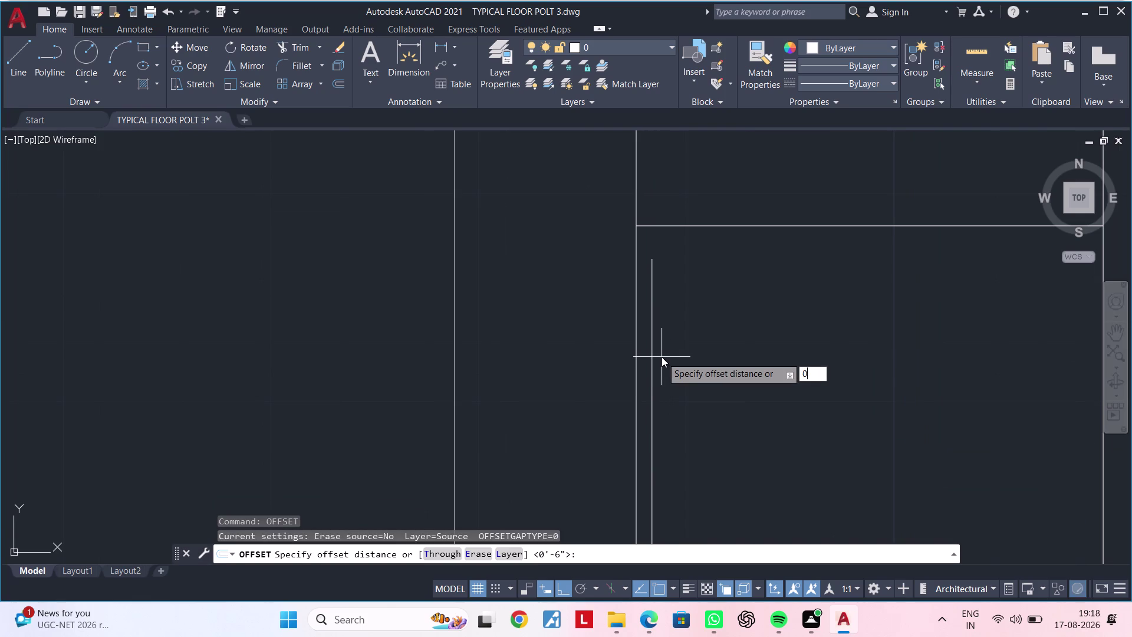
text(.01)
text(:")
key(Return)
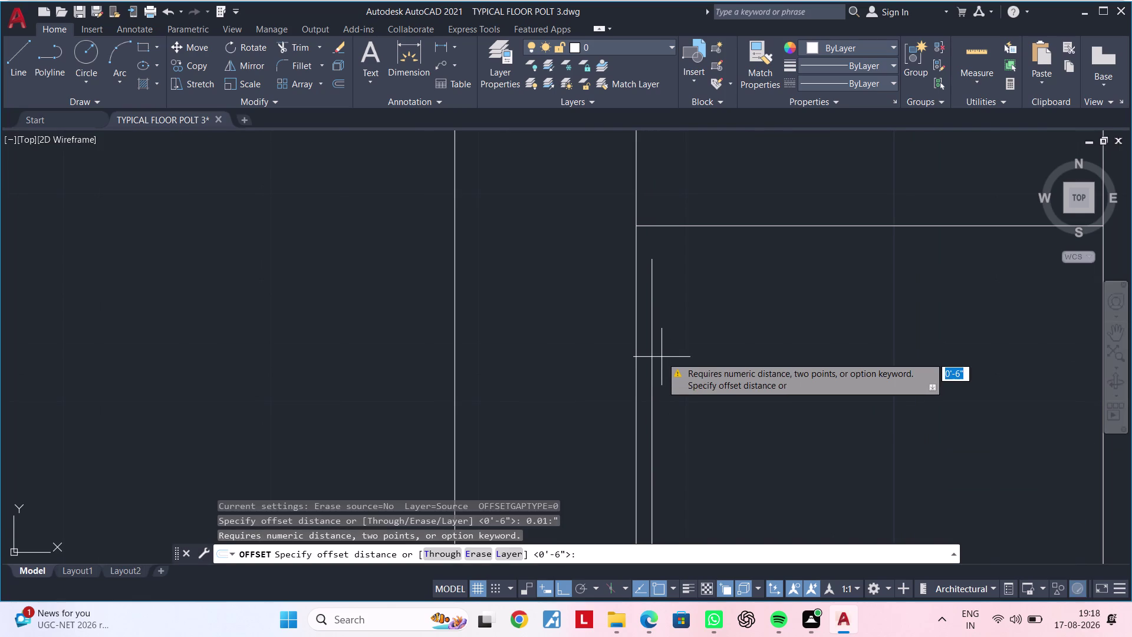
key(Escape)
key(Escape)
key(Escape)
Offset the thin vertical line by 0.01 inches, then cancel the offset.
text(O)
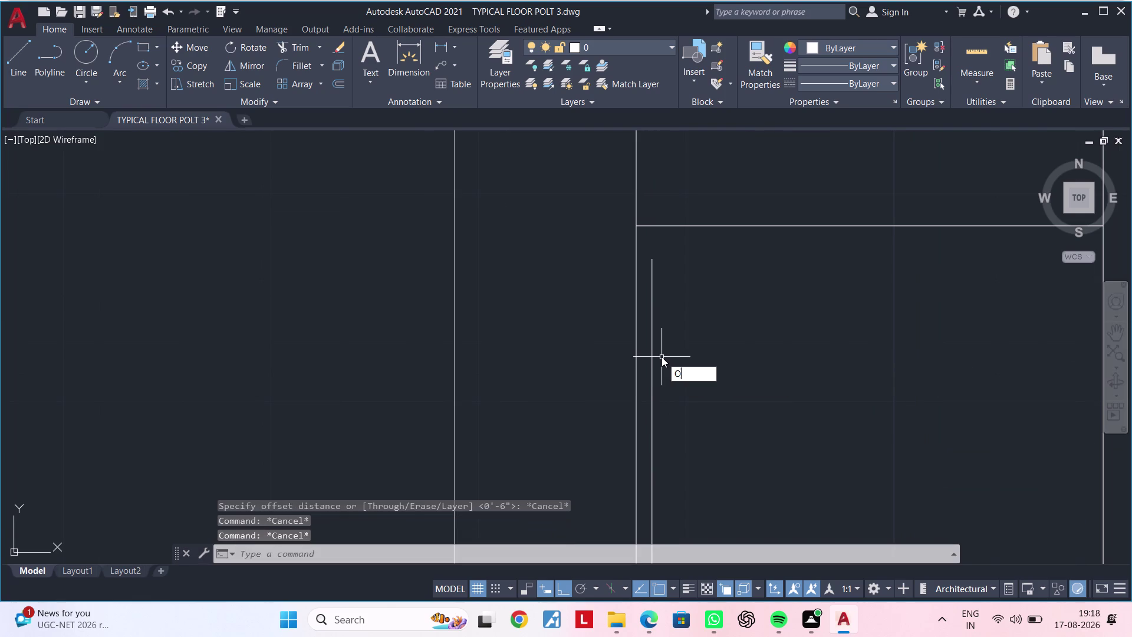
text(F)
key(Escape)
key(Escape)
text(OF)
key(space)
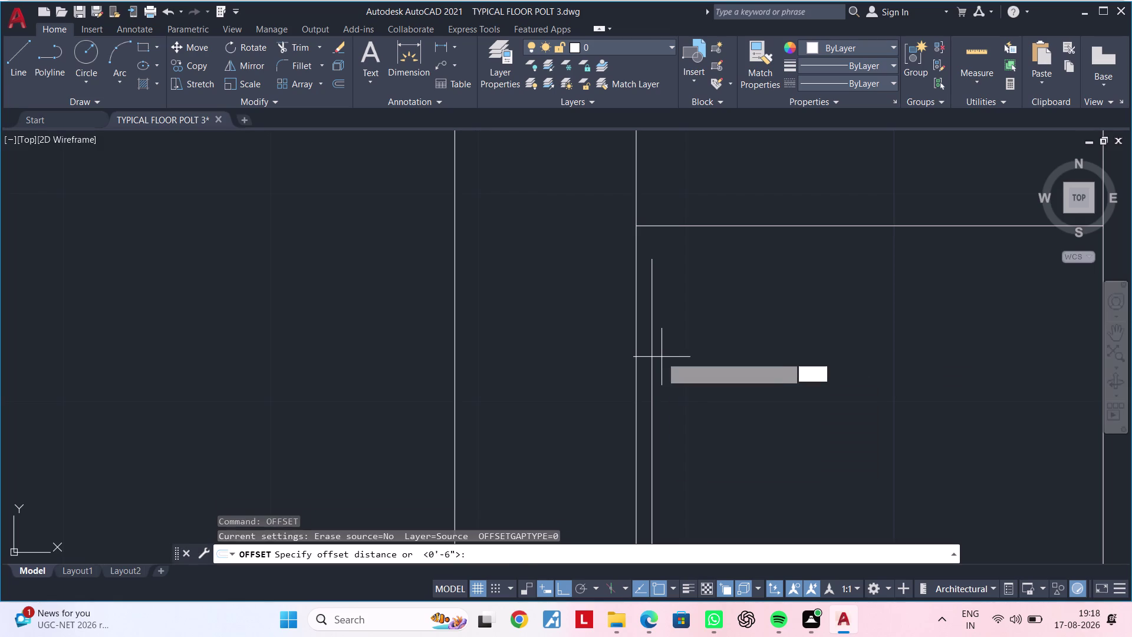
text(0.01")
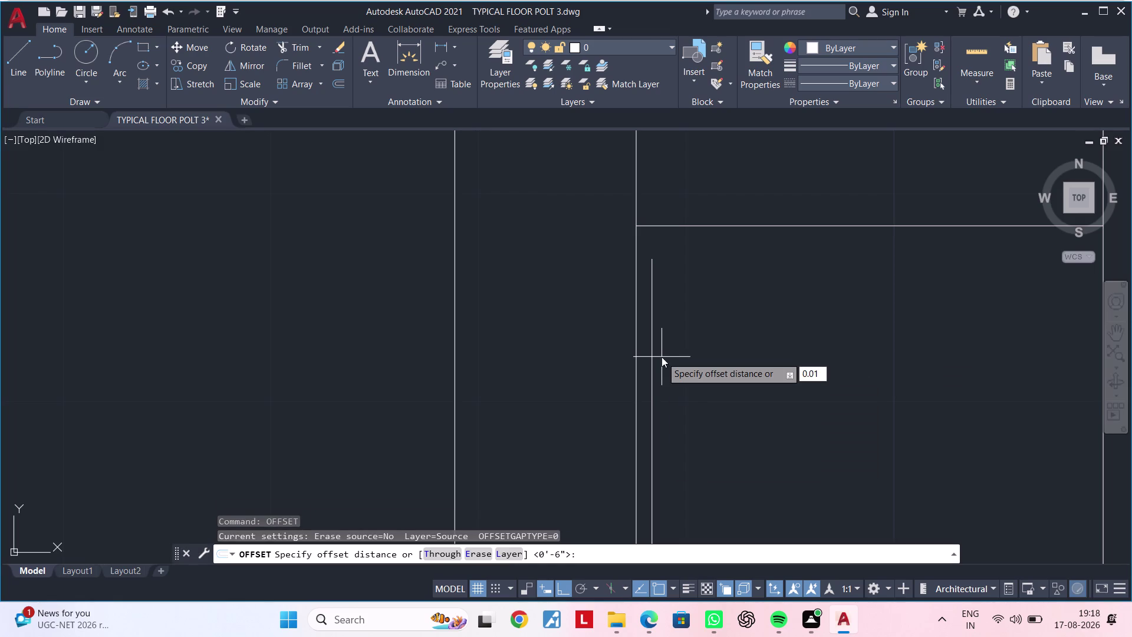
key(Return)
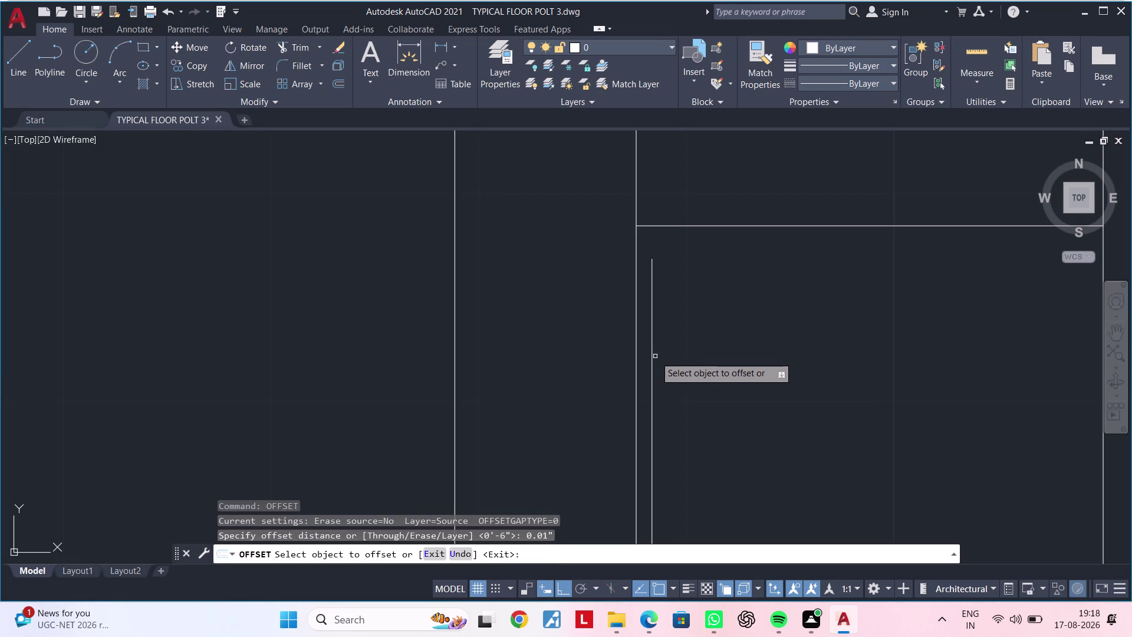
click(651, 354)
key(Escape)
key(Escape)
key(Escape)
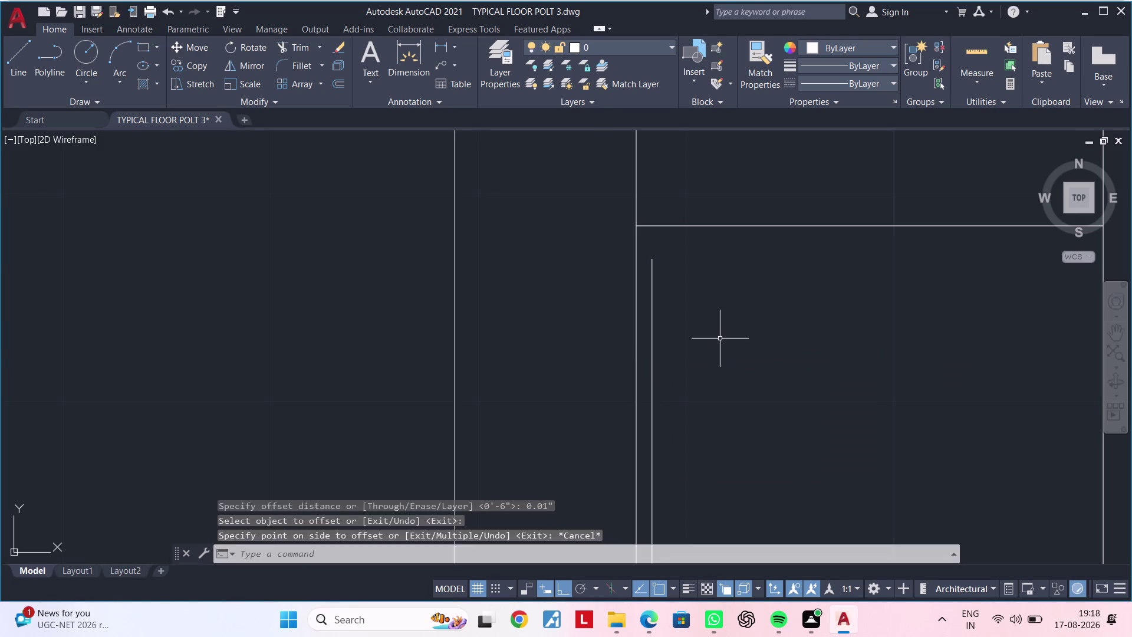
key(Escape)
Retry offsetting the thin vertical line at 0.1 inches, then cancel.
text(POF)
key(Escape)
key(Escape)
text(O)
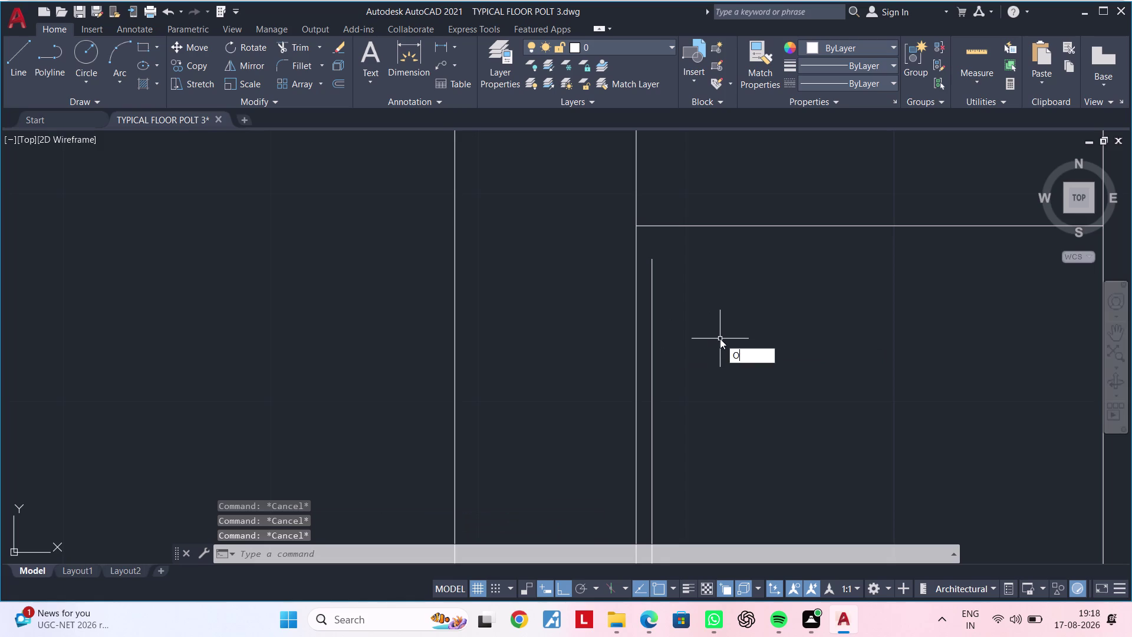
text(F 0.1)
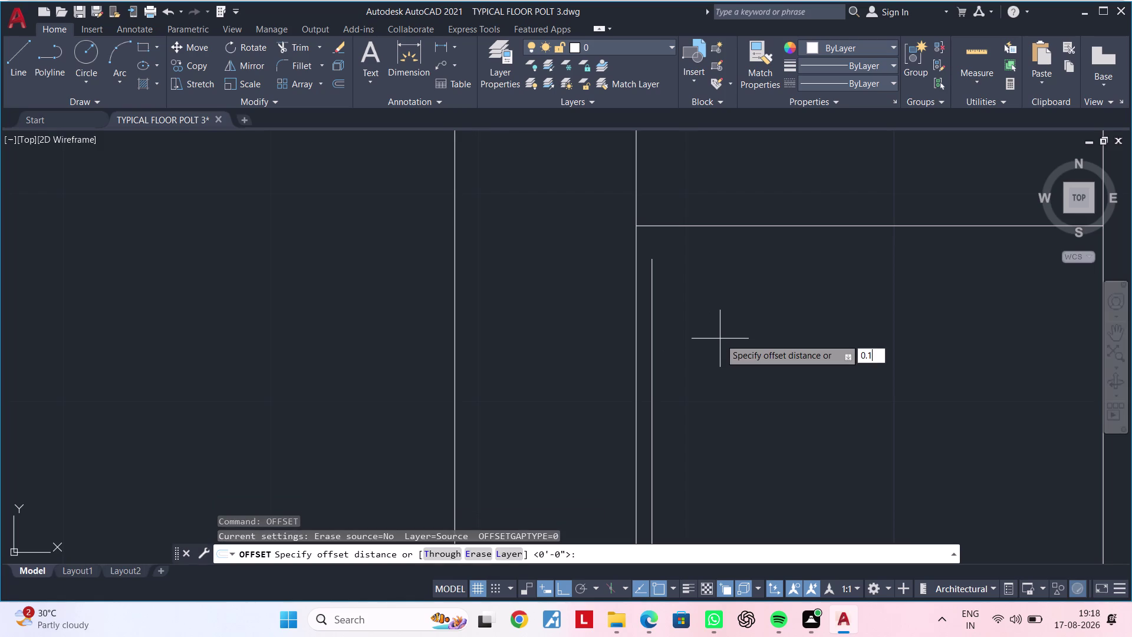
text(")
key(Return)
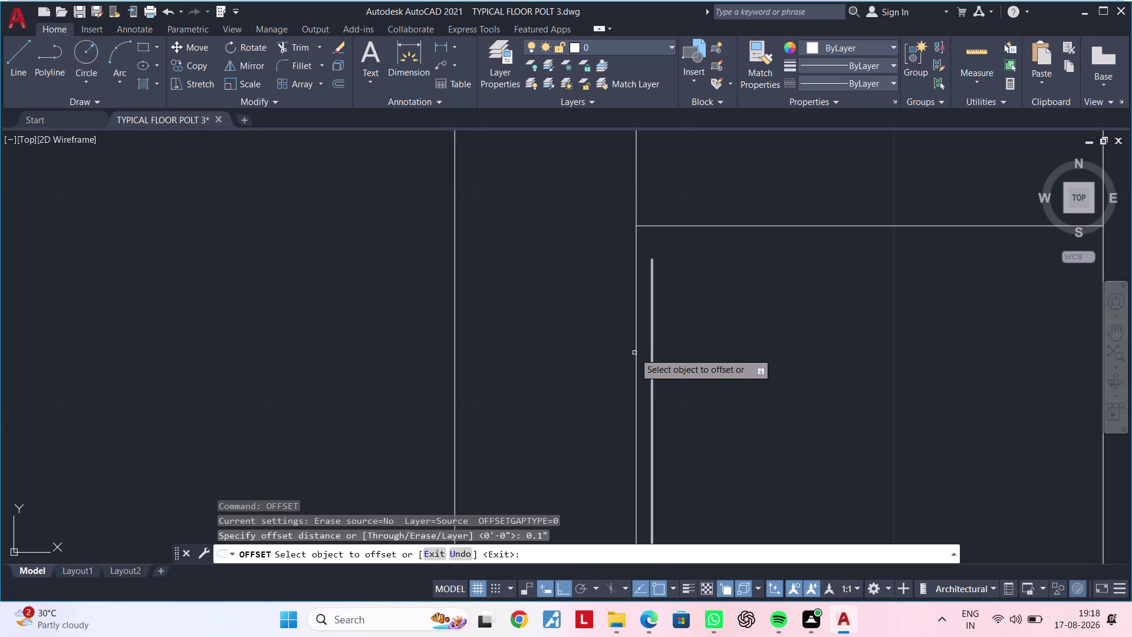
click(652, 347)
key(Escape)
key(Escape)
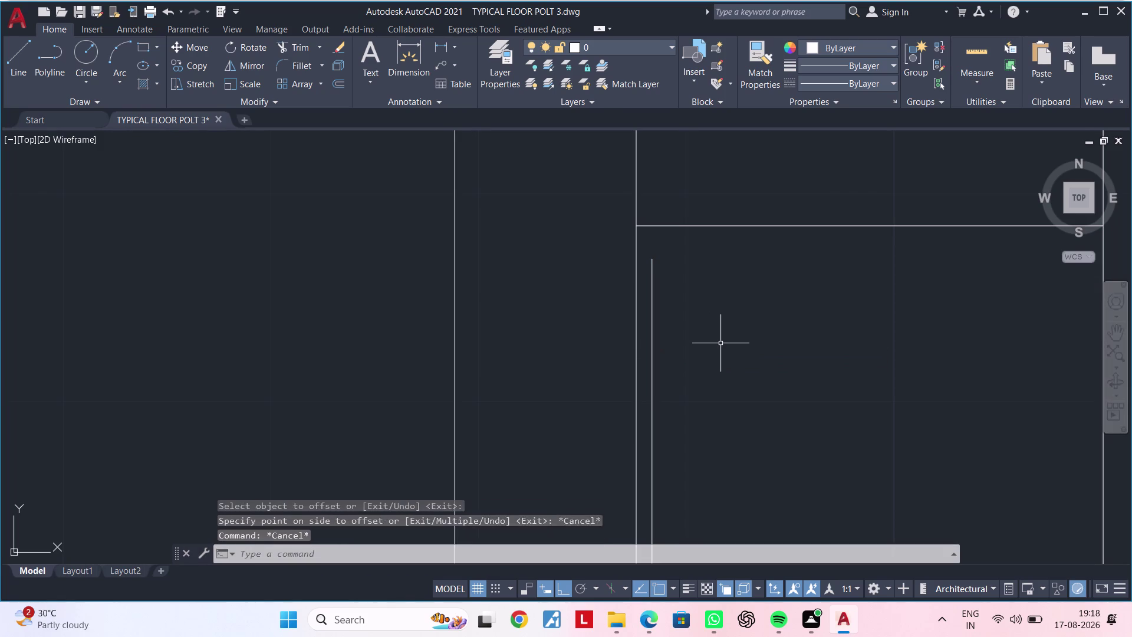
key(Escape)
Start OFFSET again with a 0.9-inch offset distance.
text(OF)
key(space)
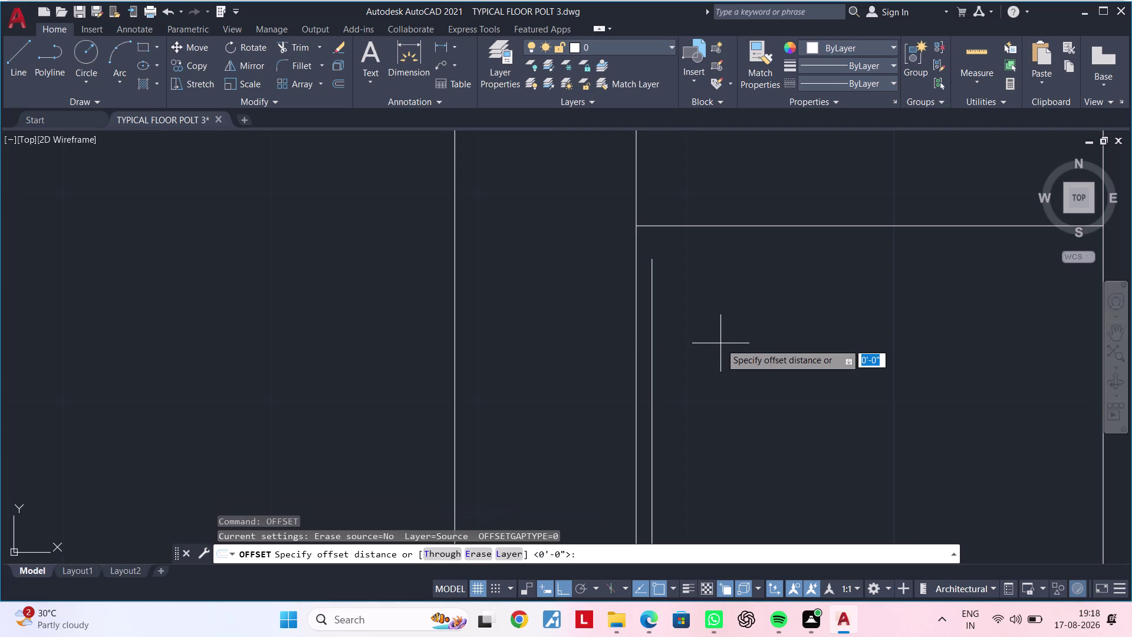
text(0.9)
text(")
key(Return)
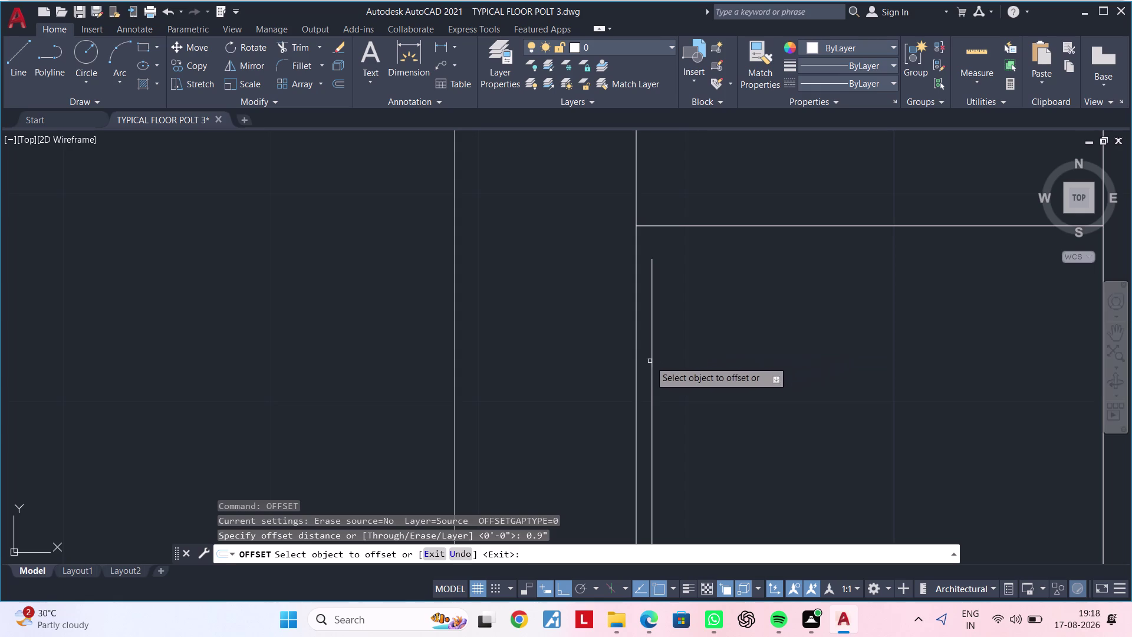
Clear the pending offset and pan to the rectangle with the parallel lines.
double_click(653, 358)
click(706, 349)
key(Escape)
key(Escape)
scroll(down, 3)
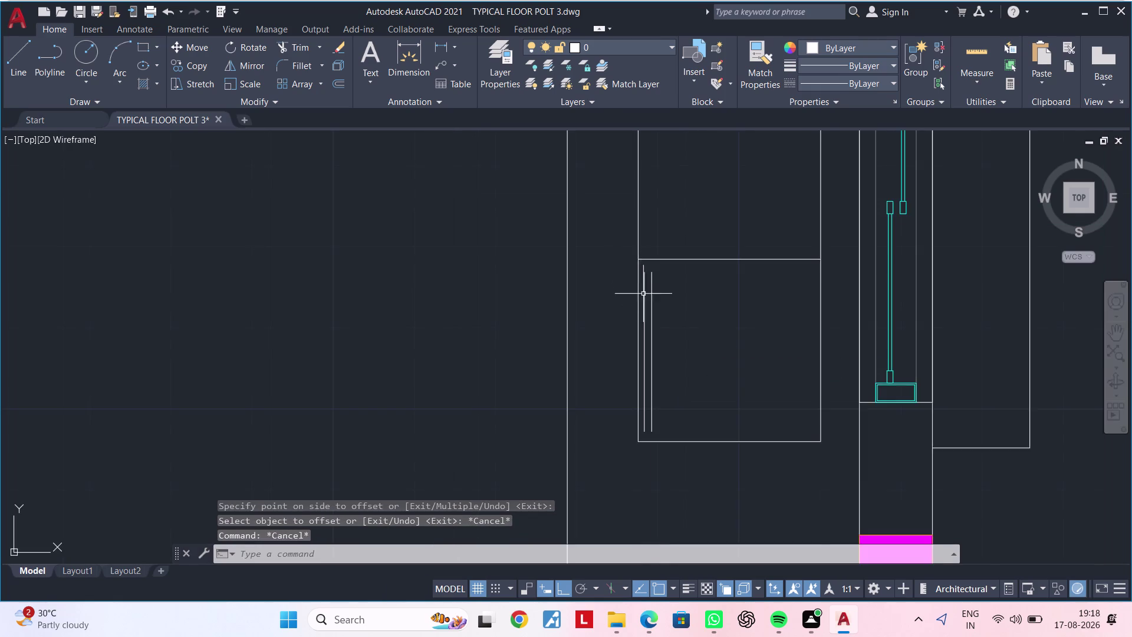
scroll(up, 3)
middle_drag(658, 270, 657, 300)
key(Escape)
key(Escape)
scroll(up, 3)
key(Escape)
middle_click(637, 285)
key(Escape)
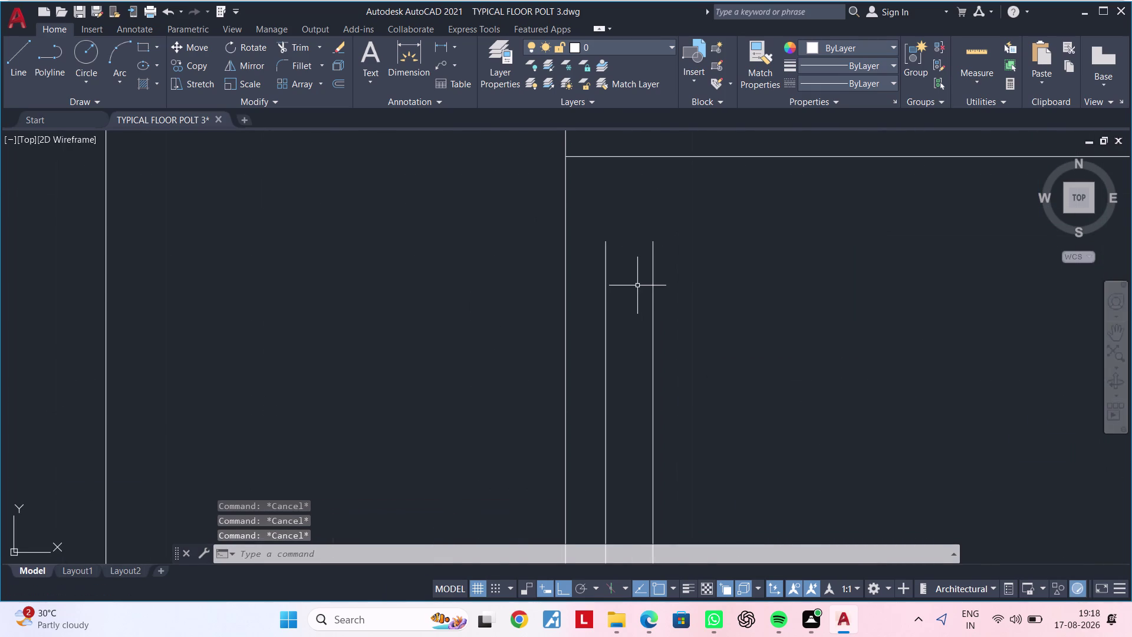
Draw a line joining the top ends of the two parallel lines.
text(L N)
scroll(up, 3)
key(Escape)
key(Escape)
key(Escape)
text(L)
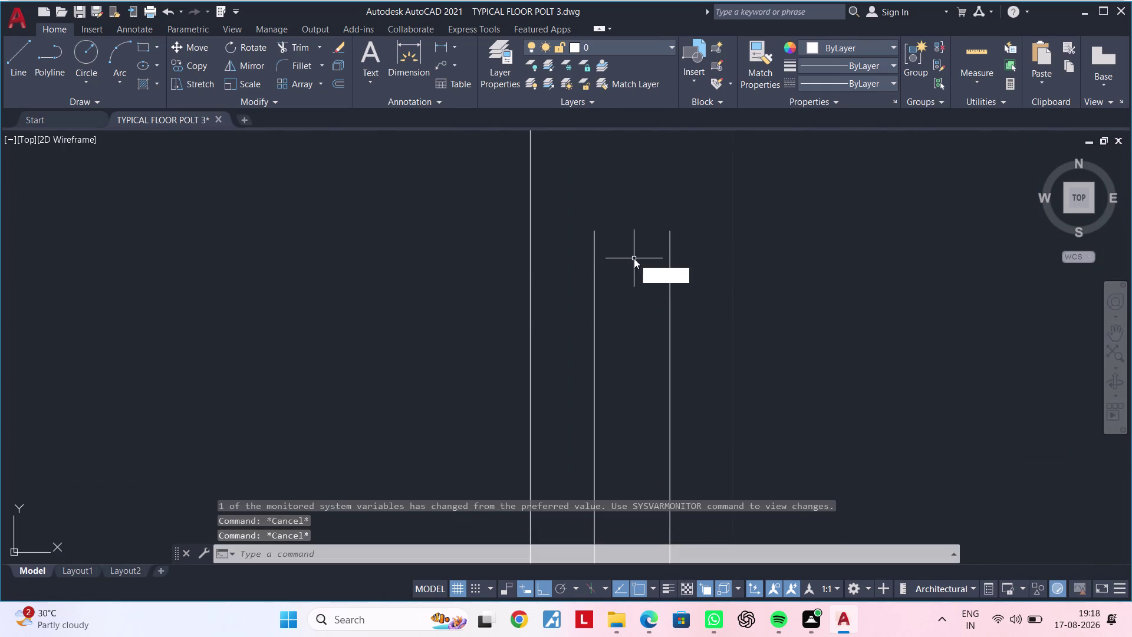
key(space)
click(596, 233)
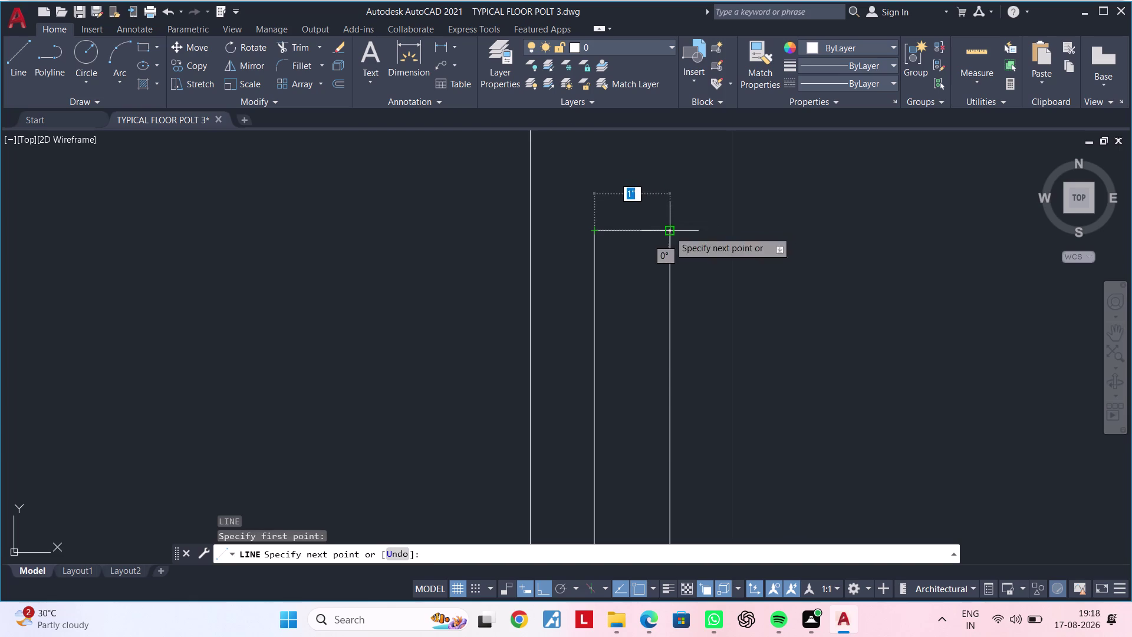
click(669, 231)
scroll(down, 3)
key(Escape)
Draw a second capping line across the other ends of the parallel lines.
middle_drag(725, 273, 720, 185)
scroll(down, 3)
middle_drag(721, 315, 716, 232)
scroll(up, 3)
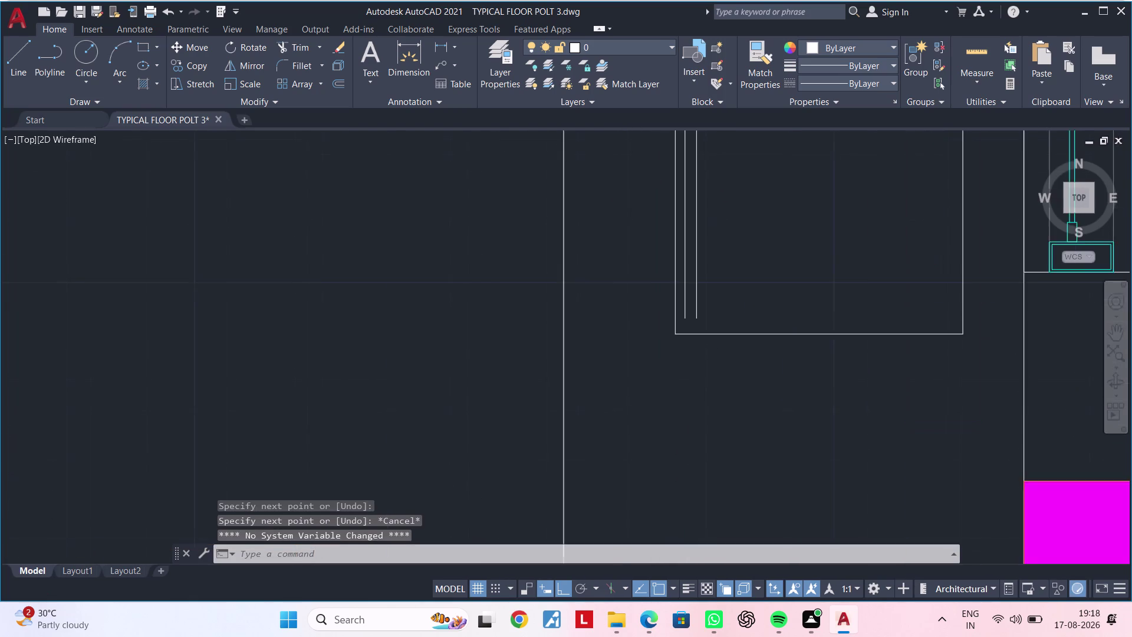
key(space)
scroll(up, 3)
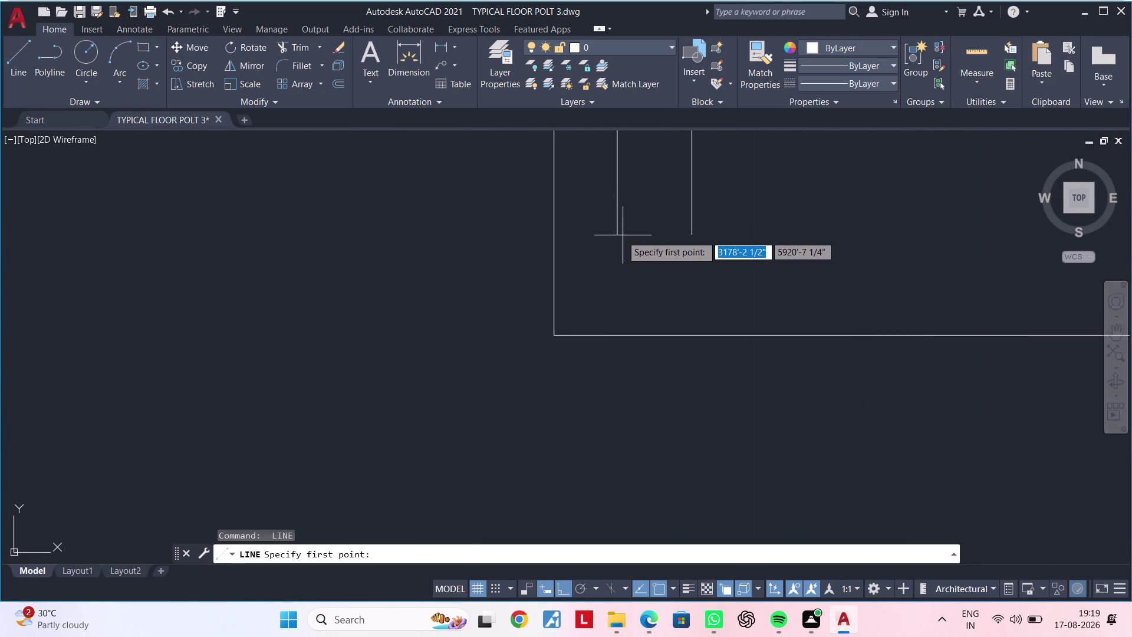
click(619, 233)
click(696, 229)
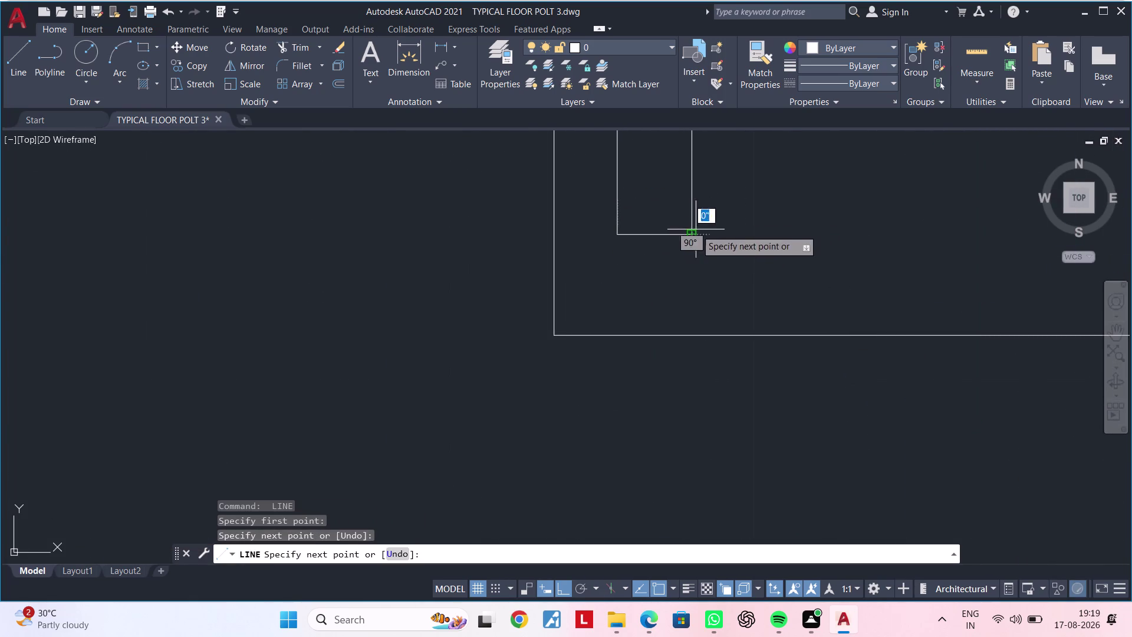
scroll(down, 3)
key(Escape)
middle_drag(744, 219, 729, 298)
key(Escape)
key(Escape)
Bring the thin strip into view and select its top end.
scroll(up, 3)
middle_drag(716, 271, 710, 341)
scroll(down, 3)
scroll(up, 3)
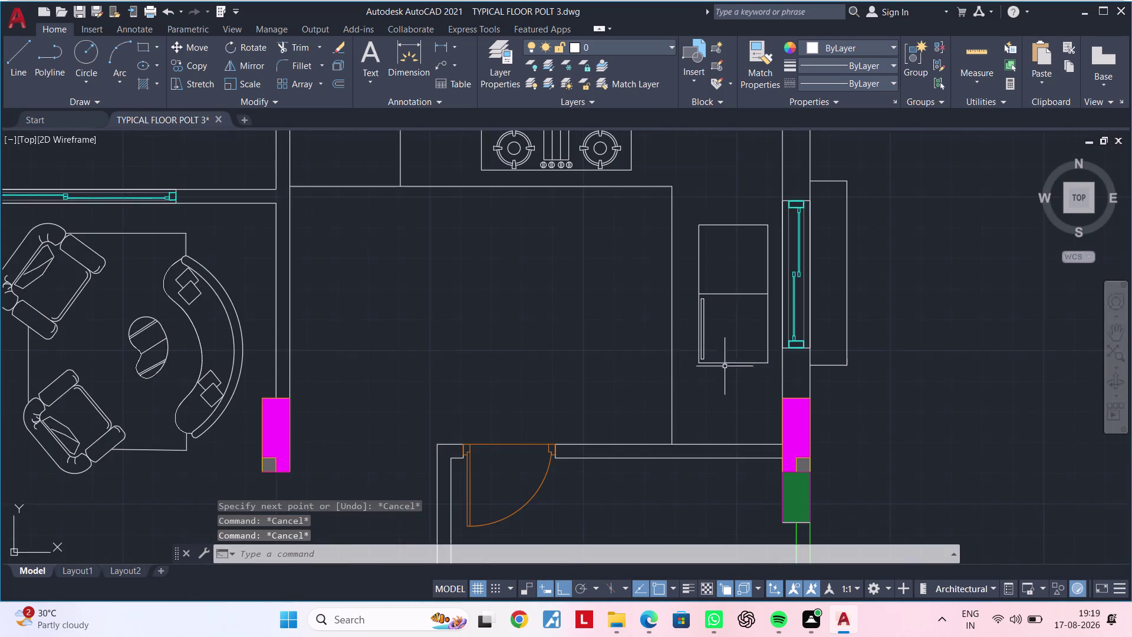
scroll(up, 3)
middle_drag(714, 296, 727, 362)
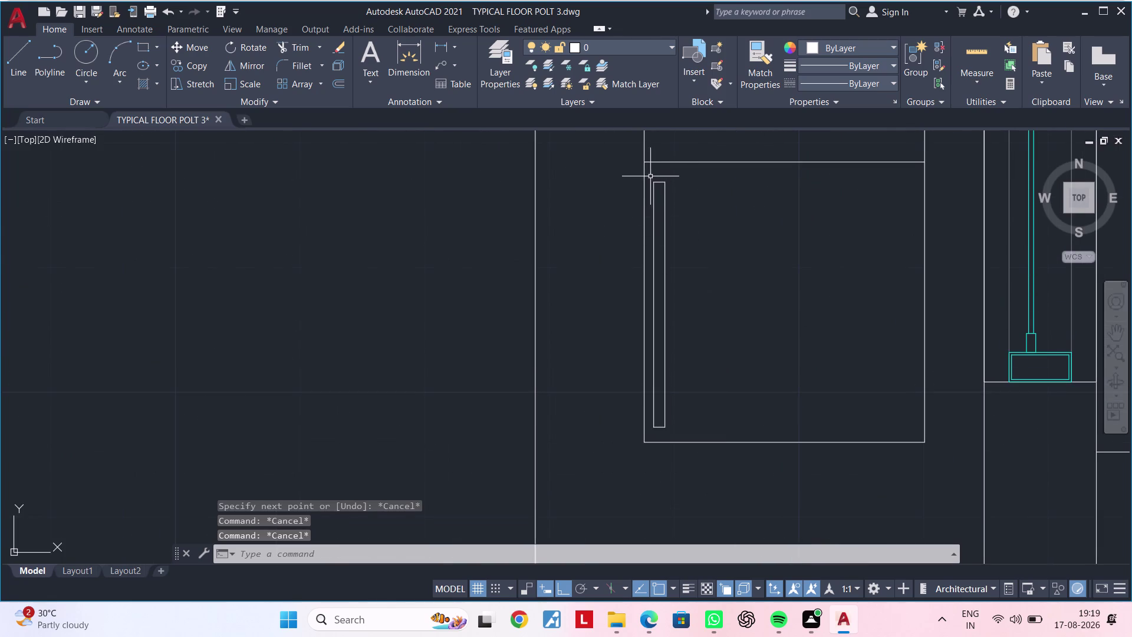
drag(670, 161, 673, 168)
key(Escape)
drag(680, 191, 679, 204)
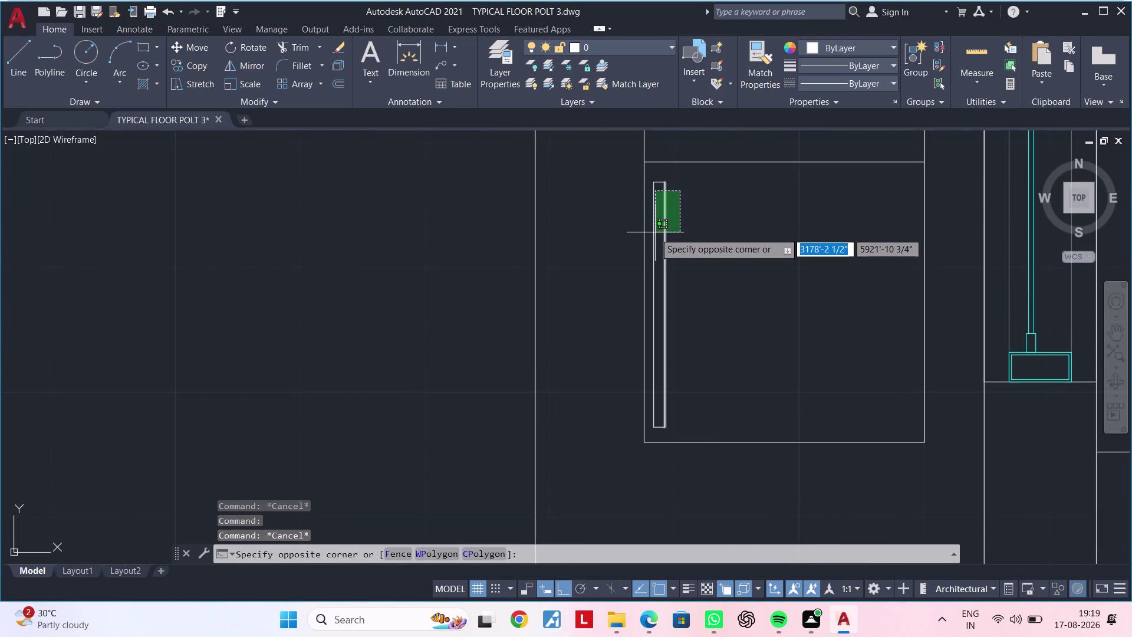
click(653, 230)
scroll(up, 3)
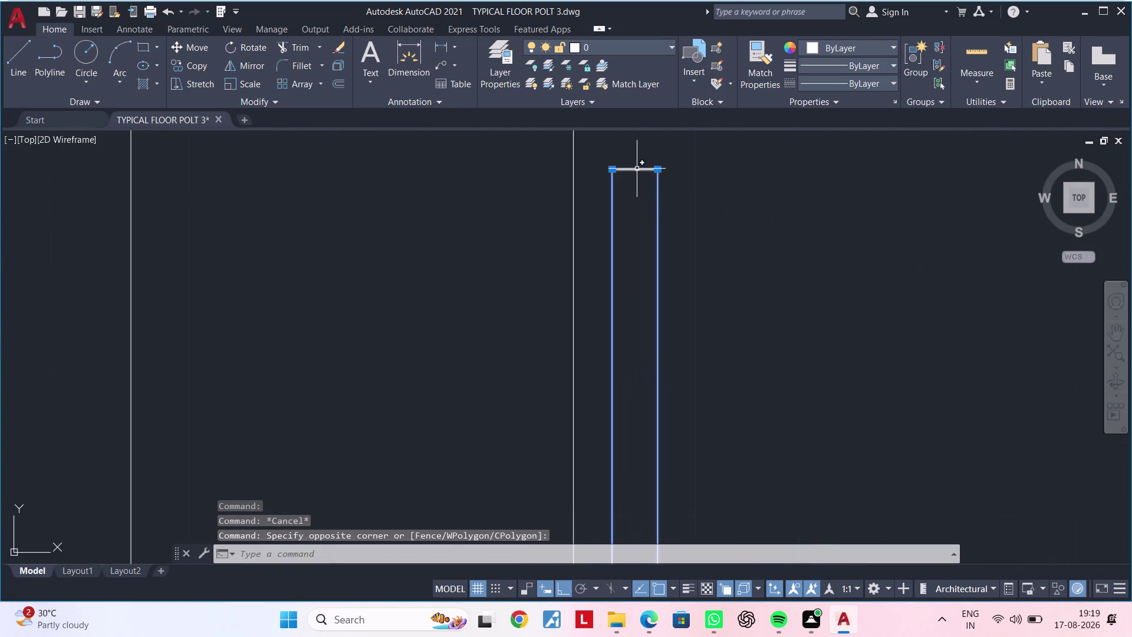
click(636, 169)
Add the strip's bottom end to the selection, then clear the selection.
scroll(down, 3)
middle_drag(662, 273, 683, 193)
scroll(up, 3)
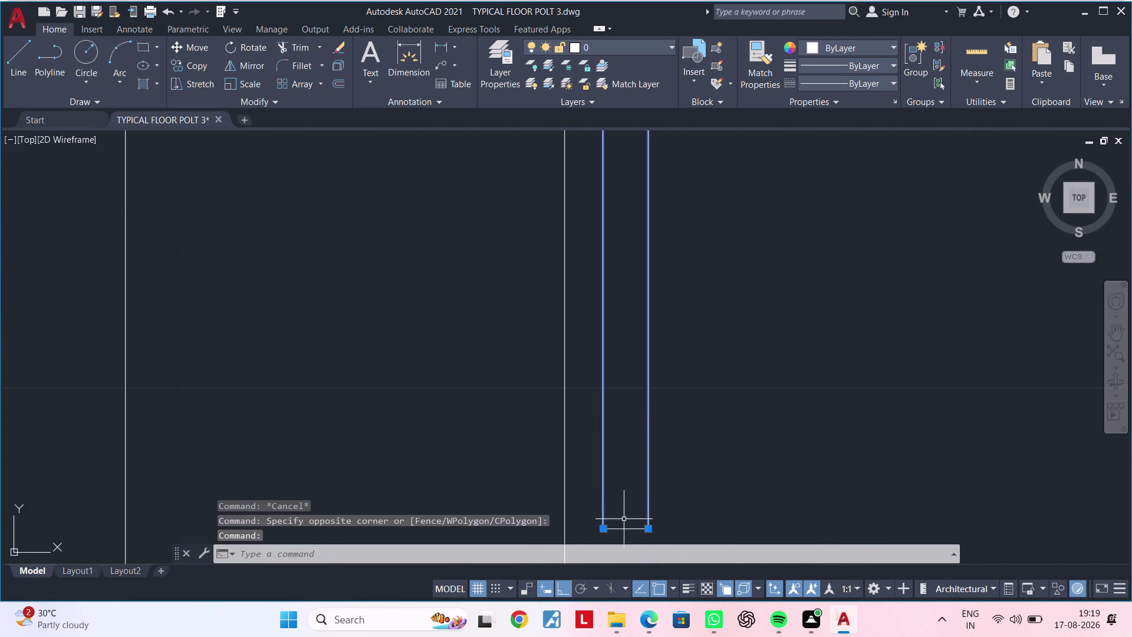
middle_drag(632, 487, 641, 345)
click(637, 387)
scroll(down, 3)
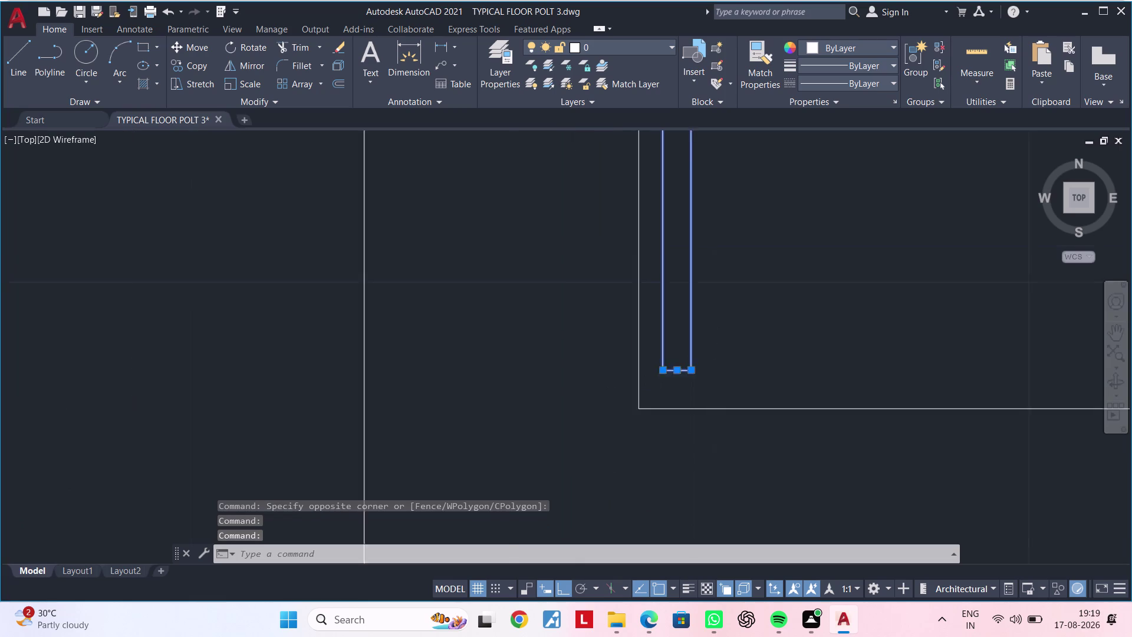
middle_drag(749, 347, 701, 416)
key(j)
key(space)
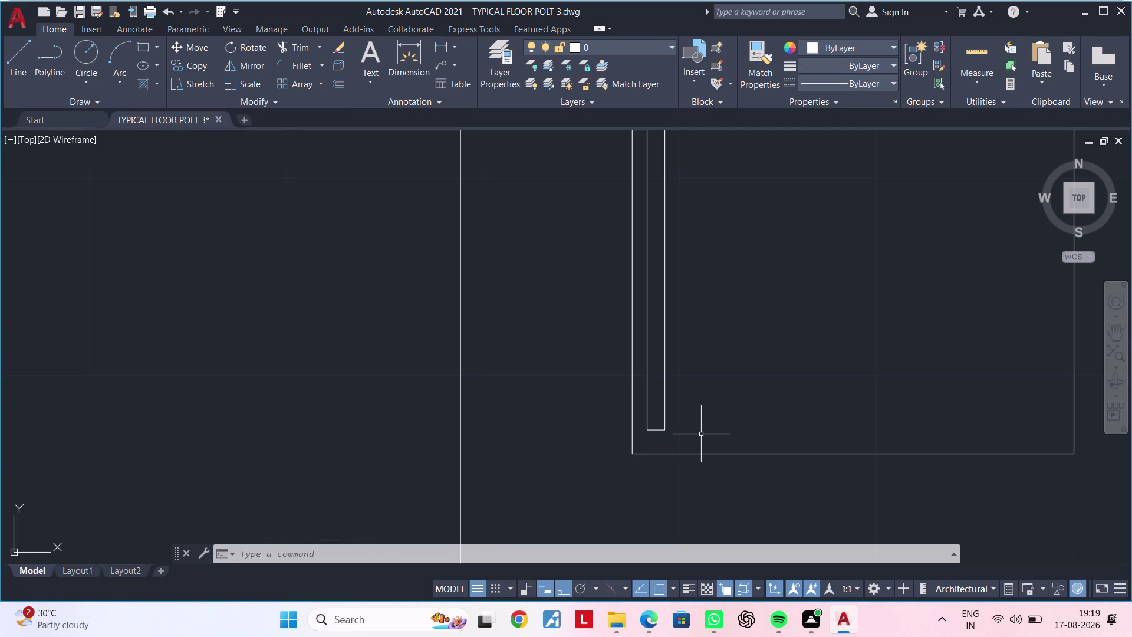
Select the thin capped strip after a cancelled copy start.
text(CO)
key(space)
key(Escape)
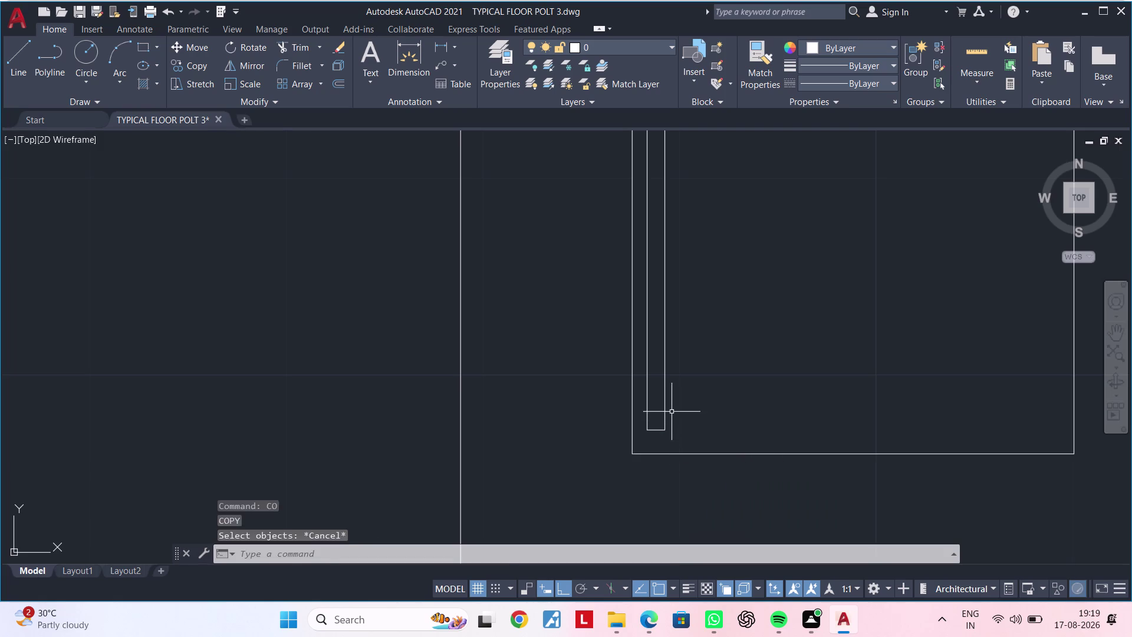
key(Escape)
click(660, 422)
click(650, 413)
click(646, 417)
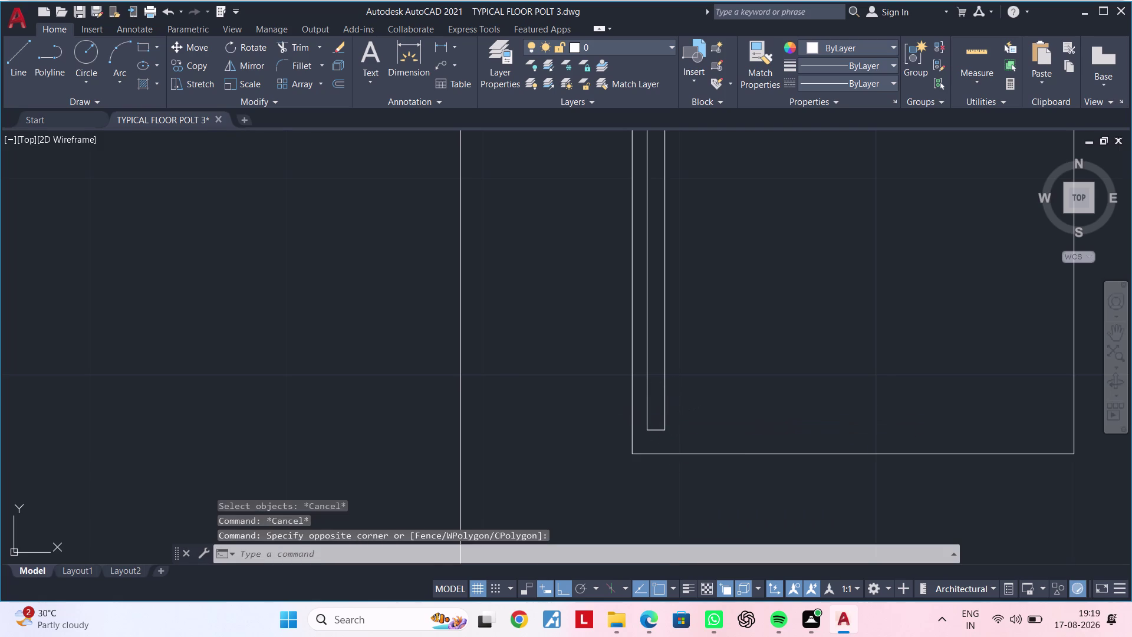
Copy the strip from its bottom-left corner to a spot just right of it.
key(c)
text(O)
key(space)
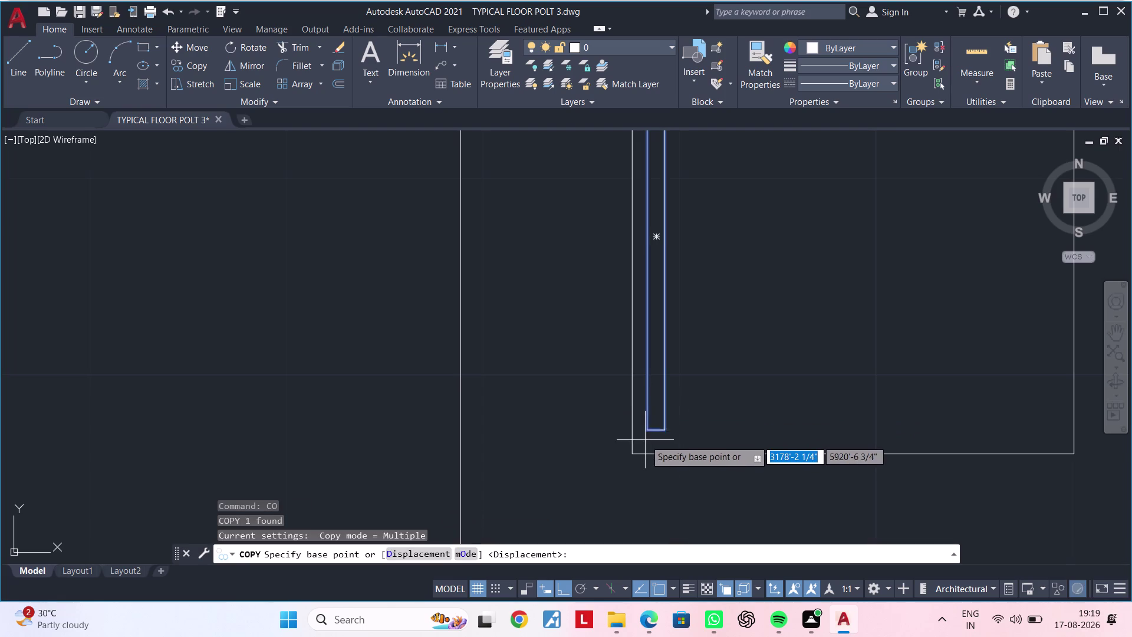
scroll(up, 3)
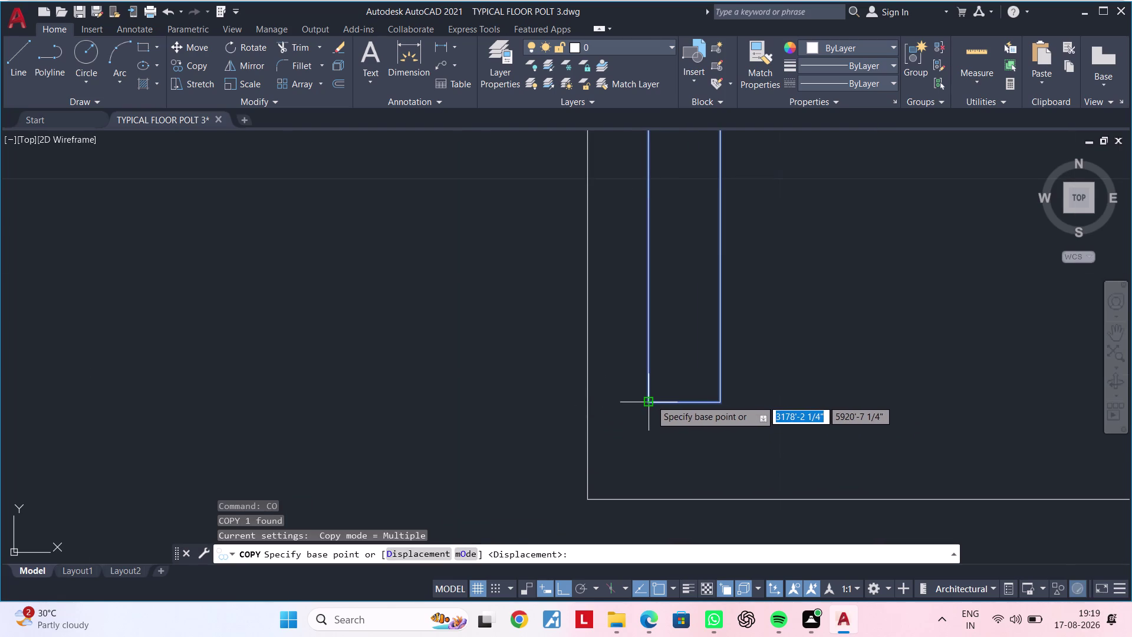
click(652, 400)
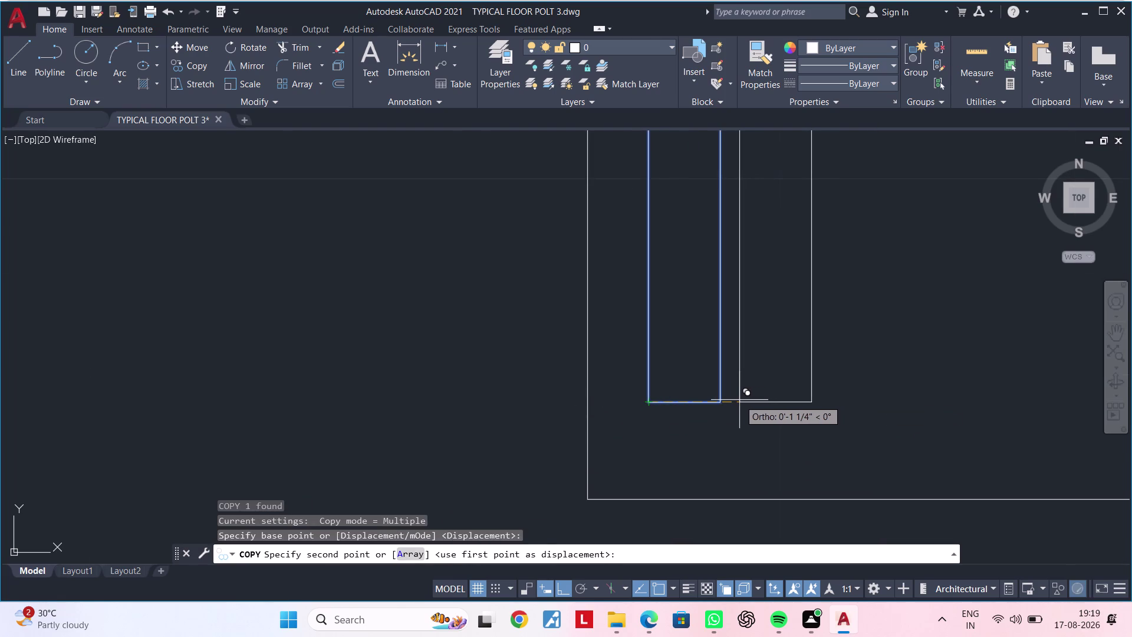
click(734, 400)
middle_drag(800, 398, 627, 436)
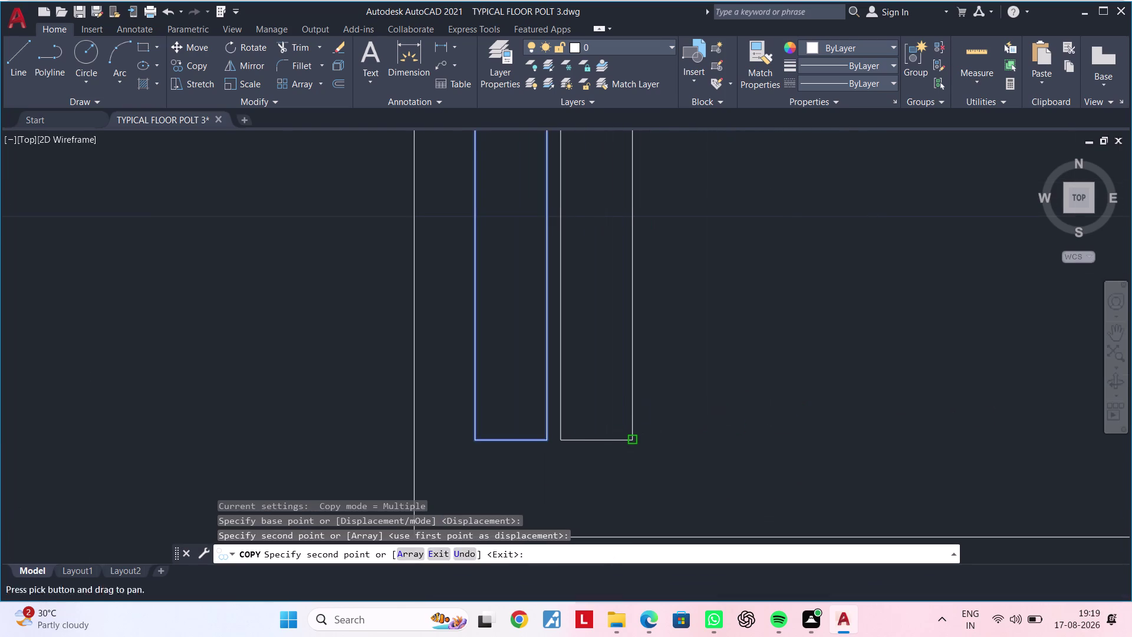